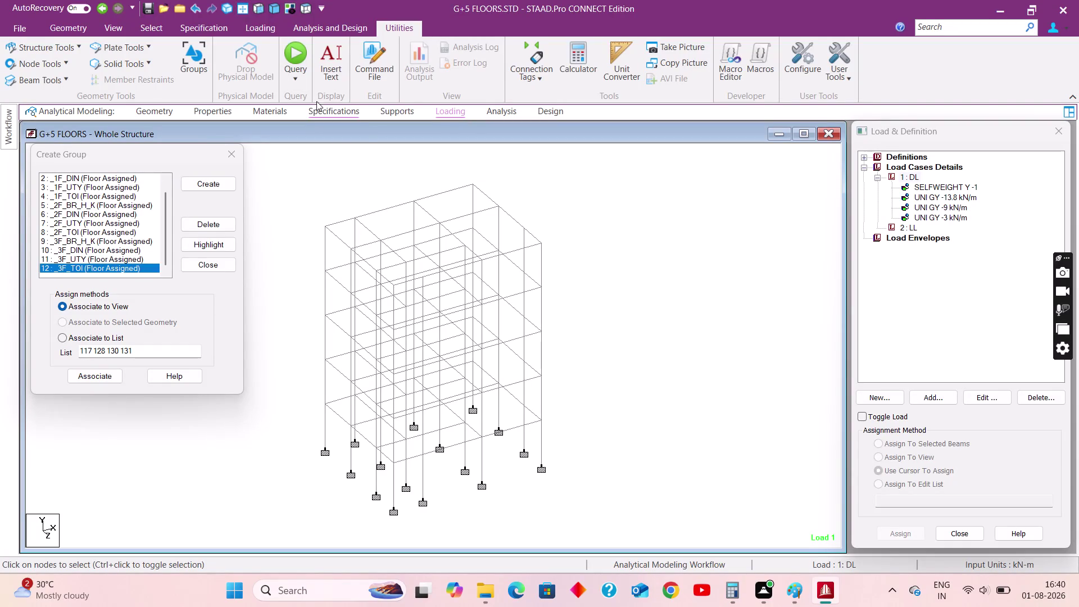
Isolate one floor level of the frame and show it in plan view with nothing selected.
click(259, 7)
drag(311, 242, 526, 260)
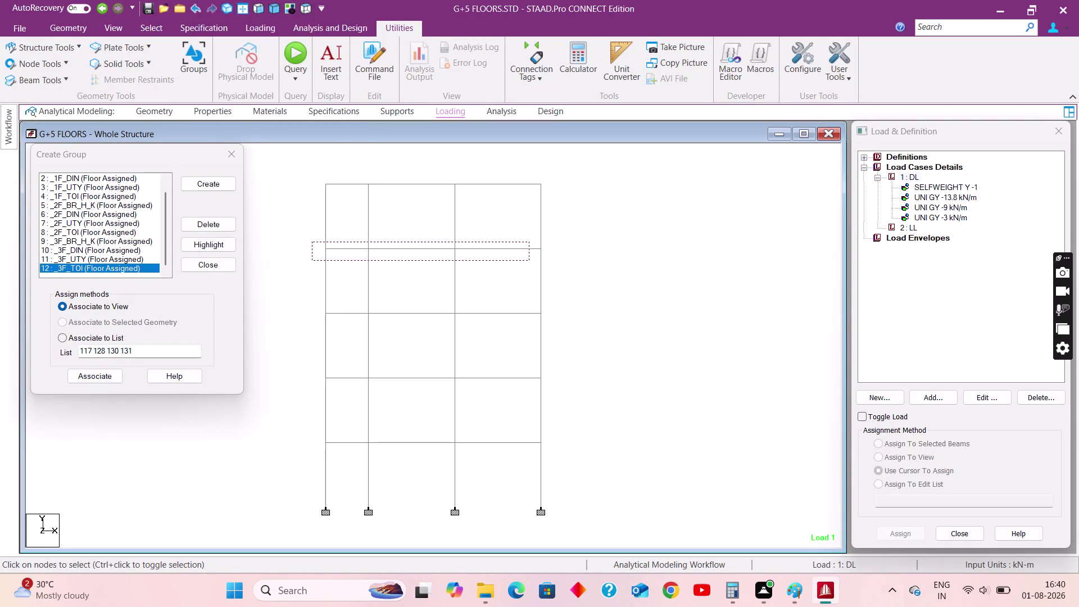
drag(526, 260, 578, 253)
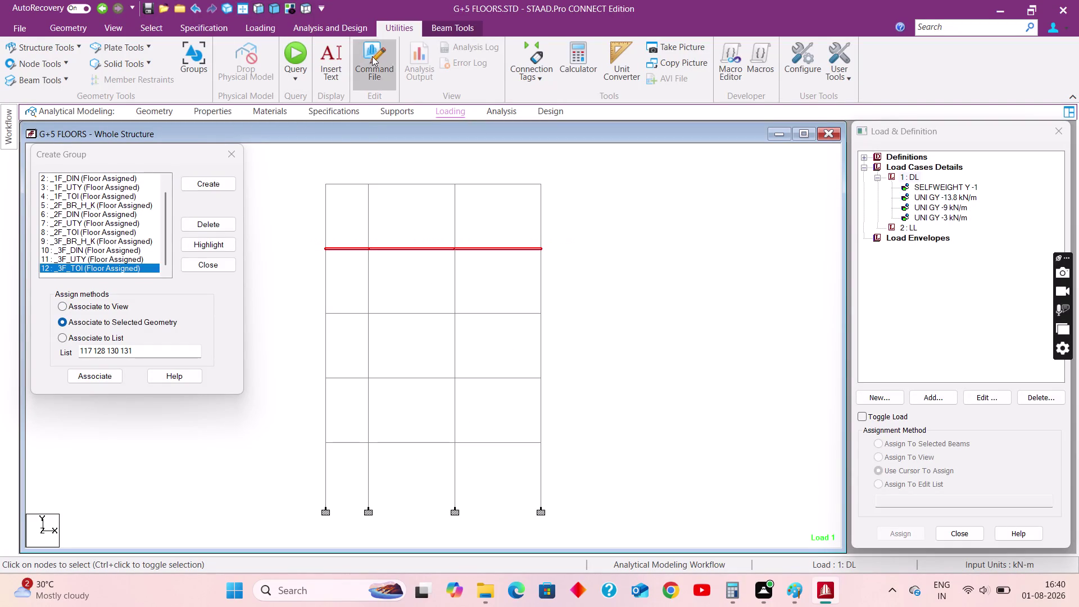
click(288, 9)
click(307, 9)
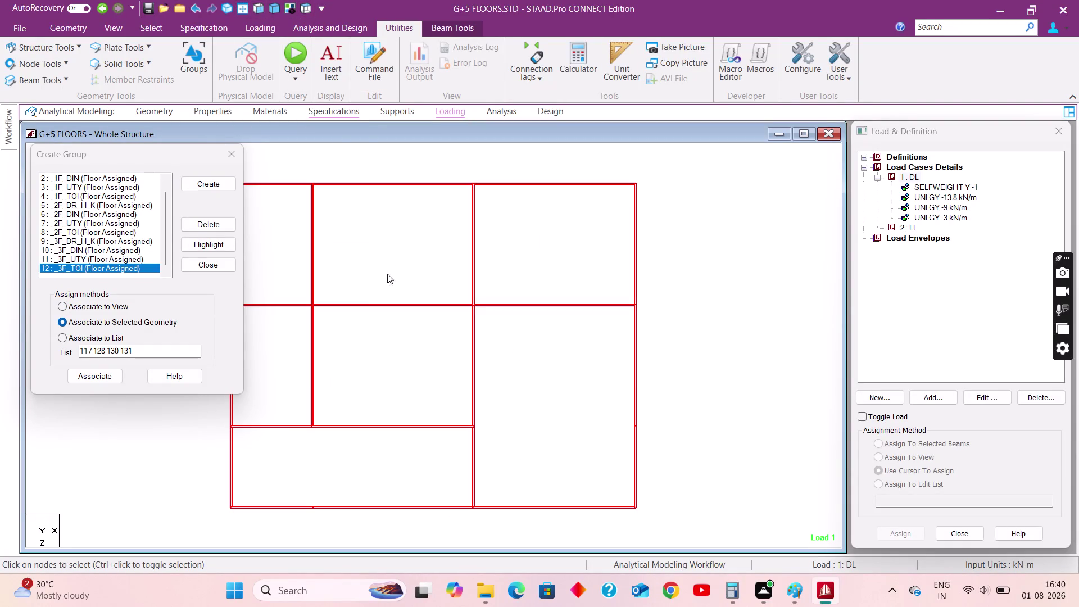
middle_drag(388, 286, 478, 283)
click(277, 308)
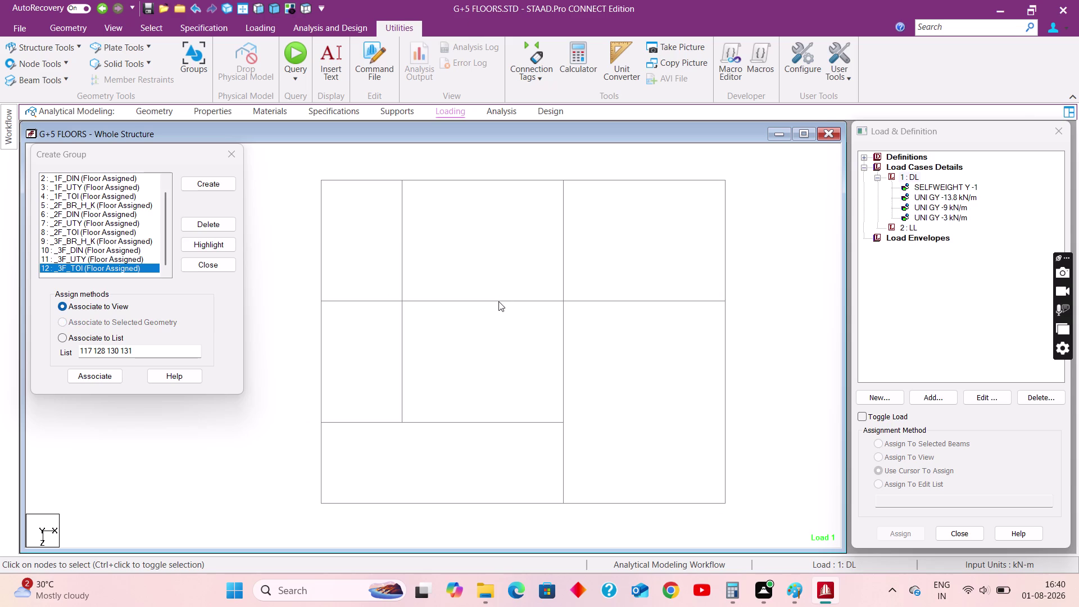
Select the beams around the top middle and top right slab panels.
click(499, 302)
click(402, 263)
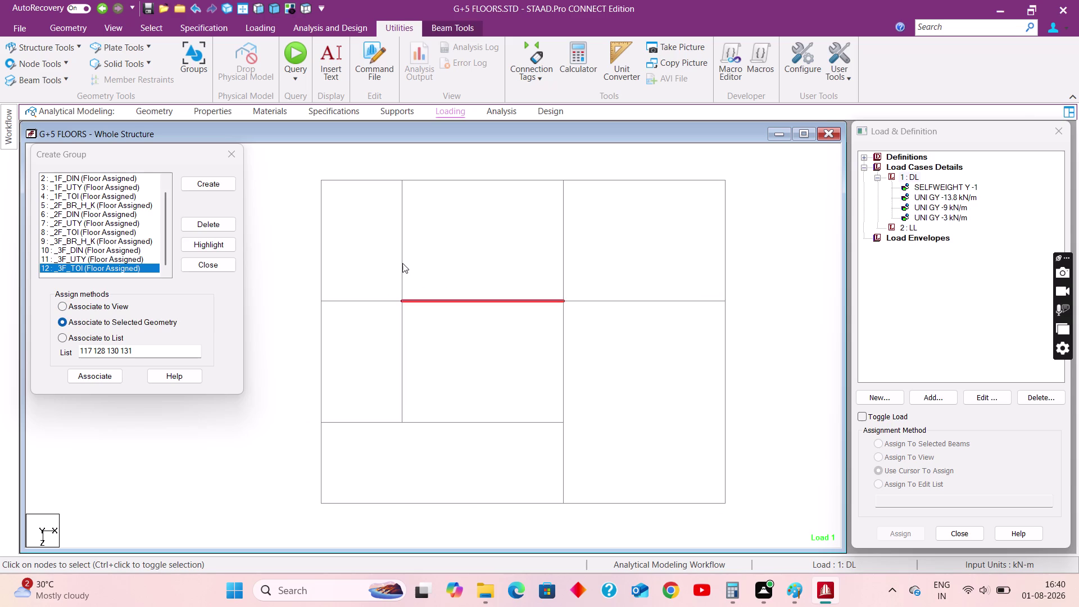
click(463, 179)
click(561, 233)
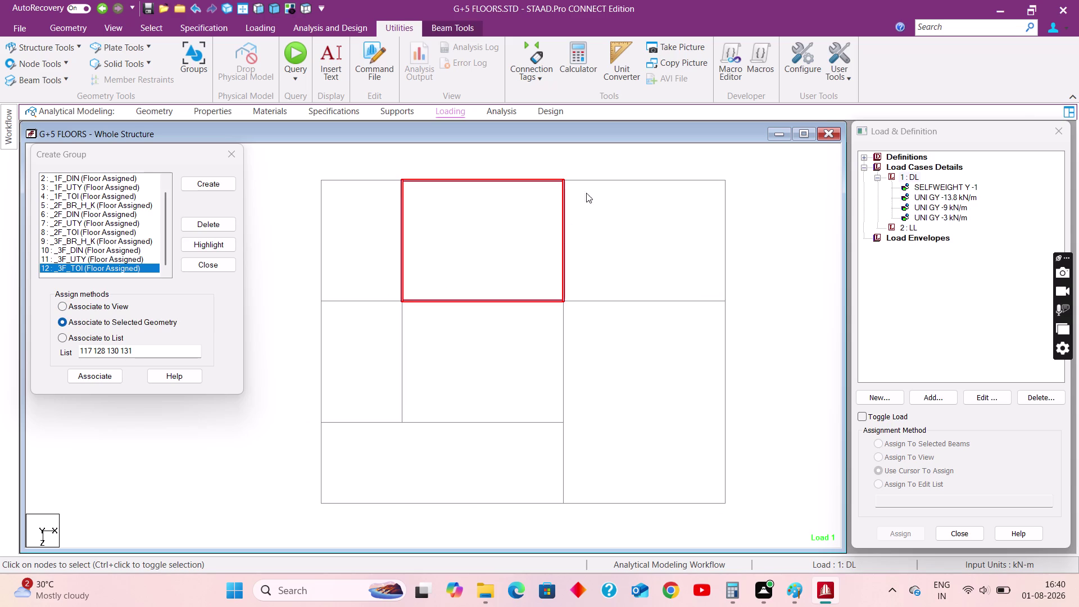
click(594, 180)
click(725, 259)
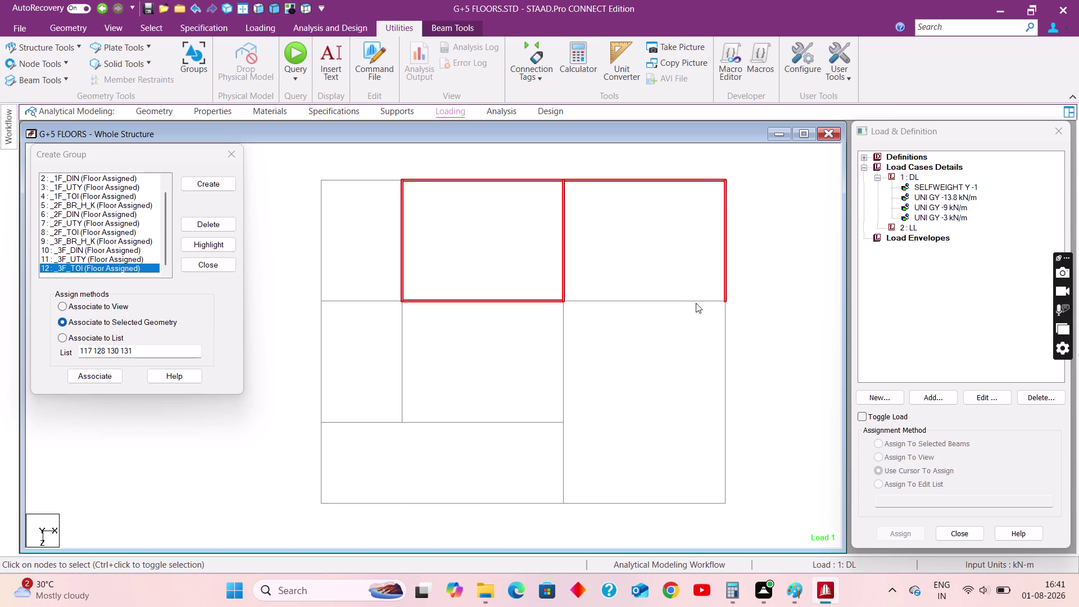
click(691, 300)
click(562, 359)
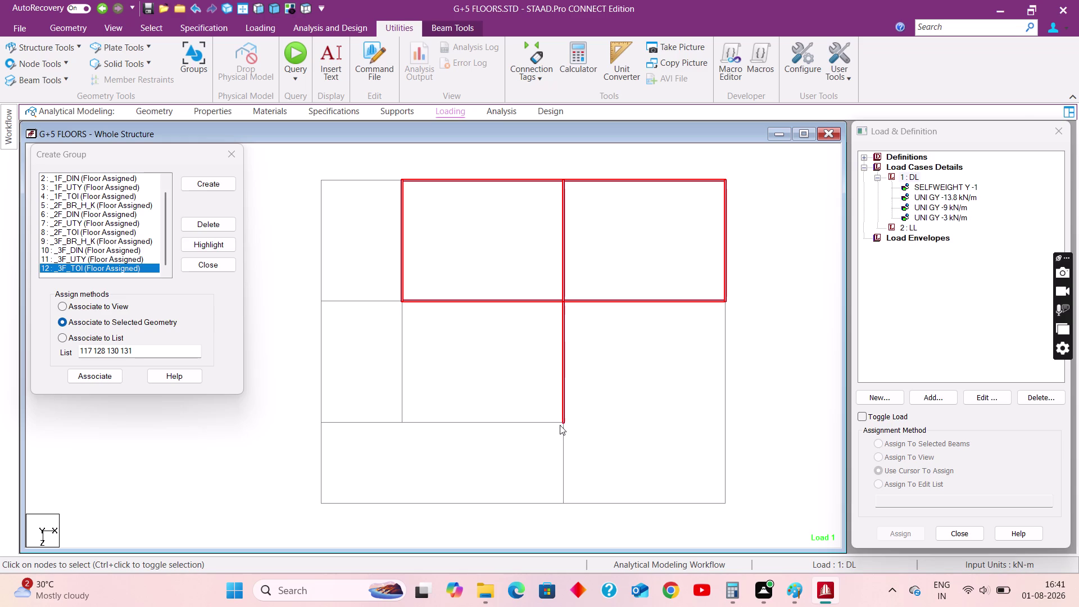
Add the beams around the lower right and long bottom slab panels to the selection.
click(564, 435)
click(596, 502)
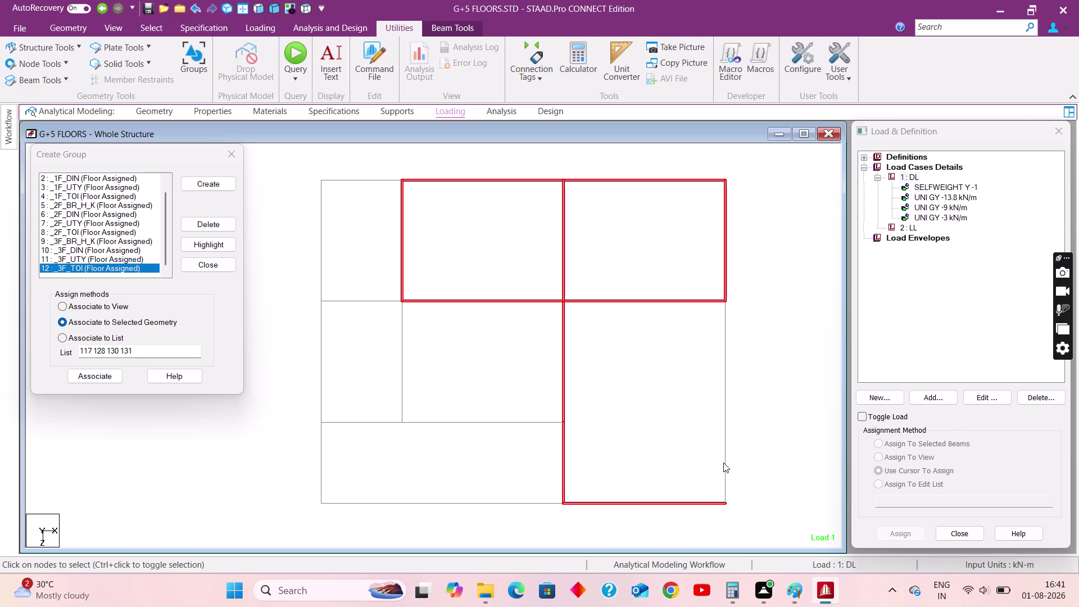
click(723, 462)
click(722, 385)
click(490, 422)
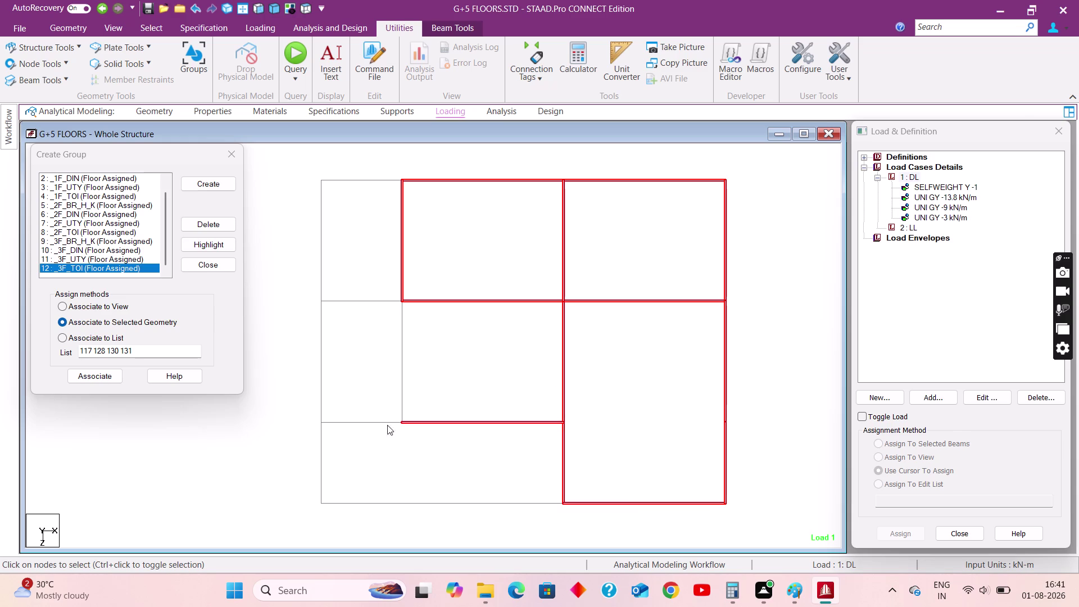
click(376, 427)
click(366, 424)
click(318, 456)
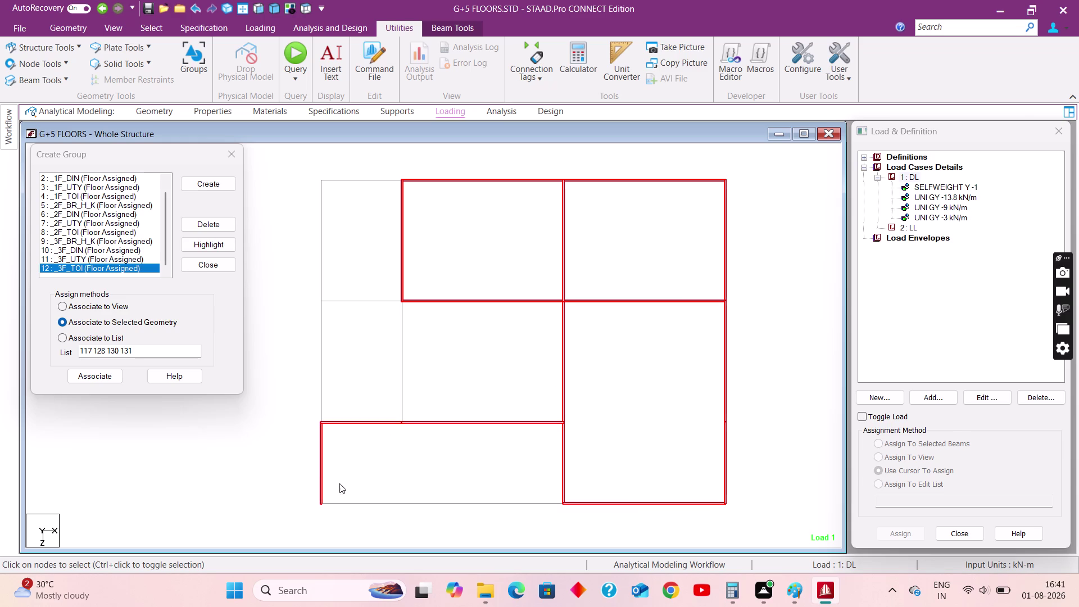
click(344, 503)
click(454, 506)
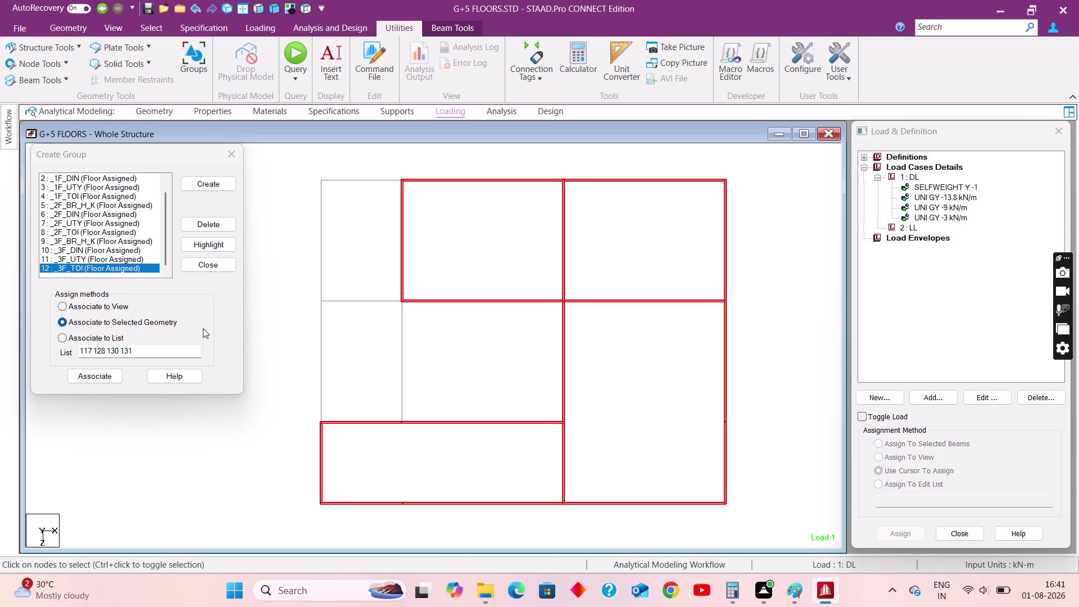
click(208, 185)
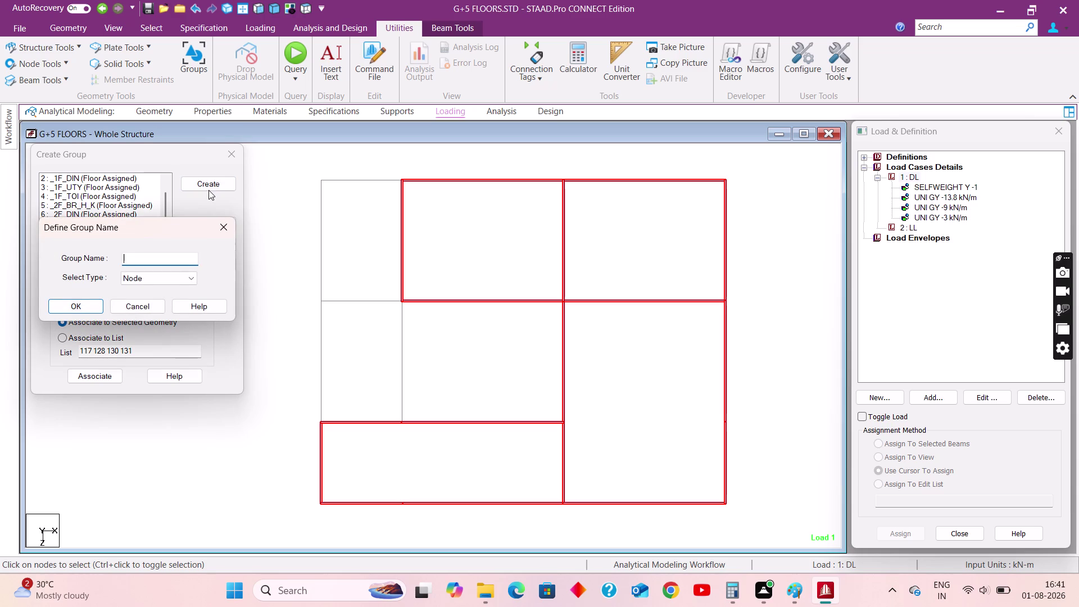
Create Floor group 4F_BR_H_K and associate it with the selected beams.
text(4F)
text(_)
text(BR)
key(shift+underscore)
key(h)
text(_K)
click(168, 272)
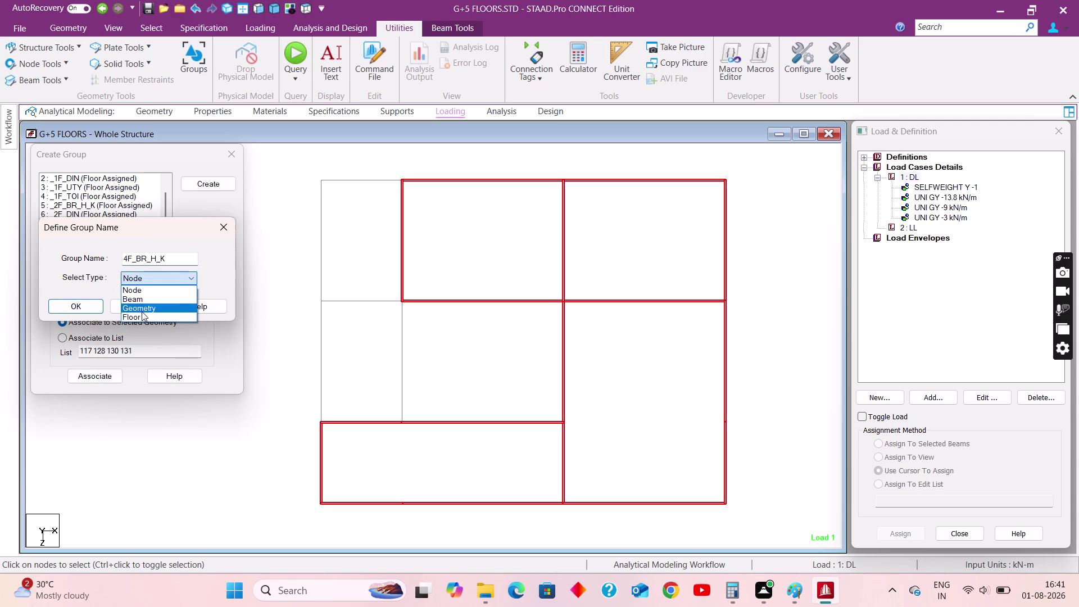
click(140, 318)
click(72, 305)
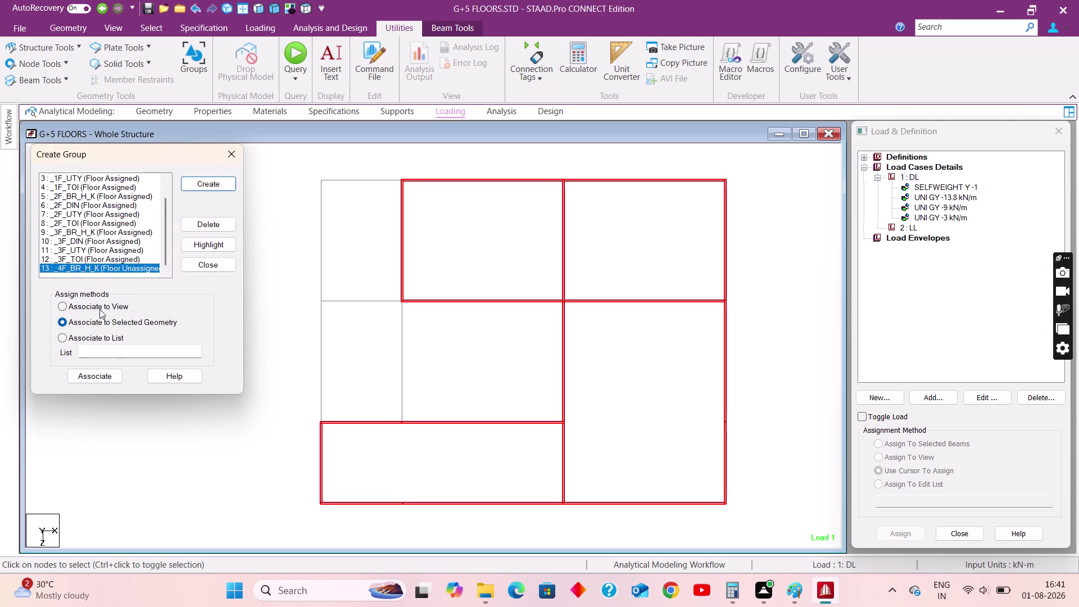
click(103, 377)
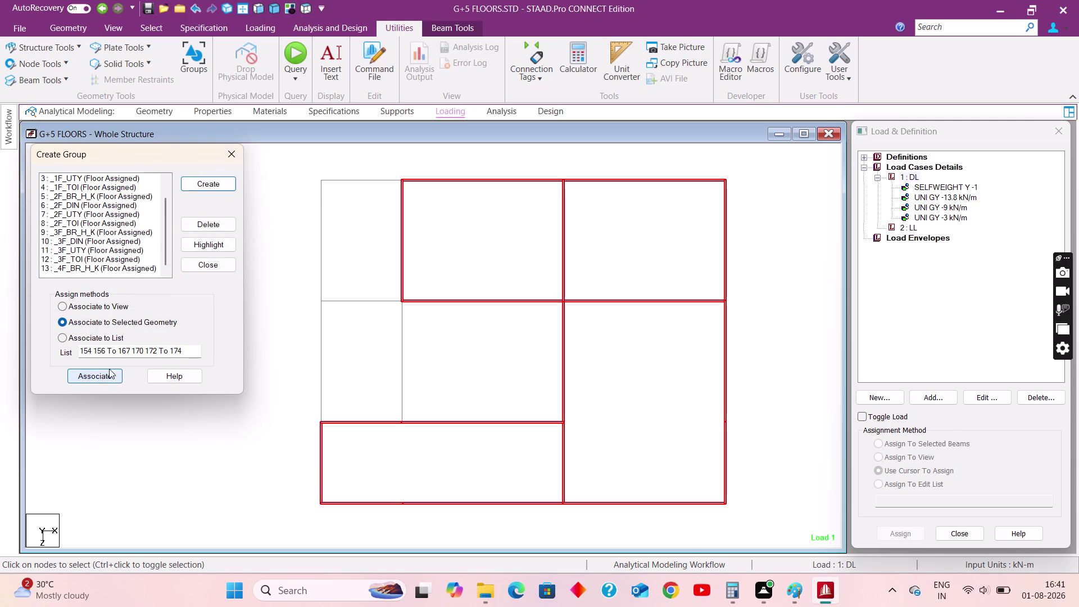
Select the beams around the central slab panel.
scroll(down, 3)
click(403, 339)
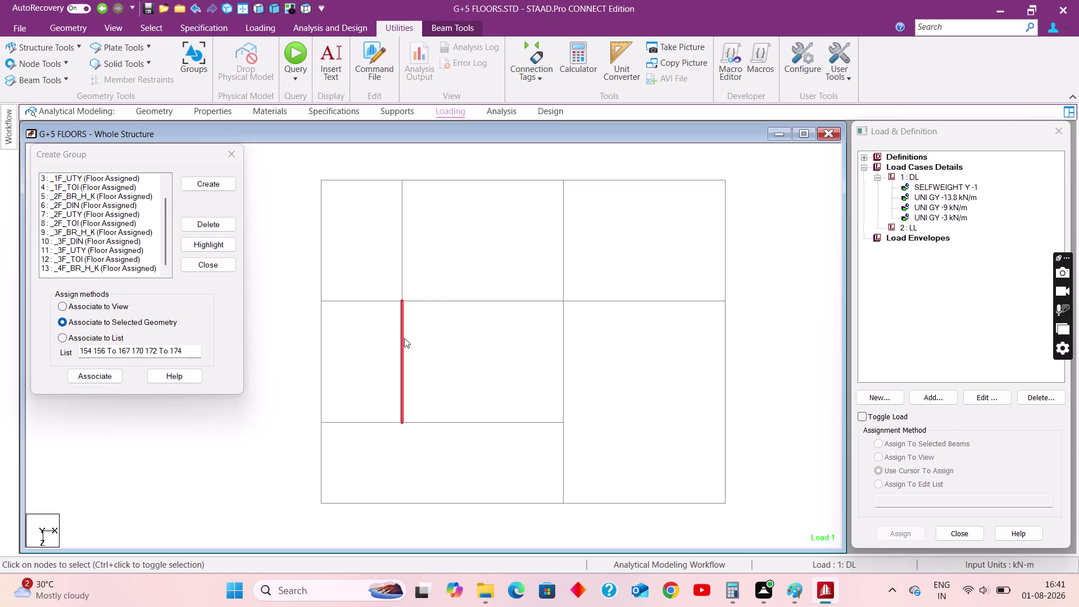
click(436, 302)
click(565, 368)
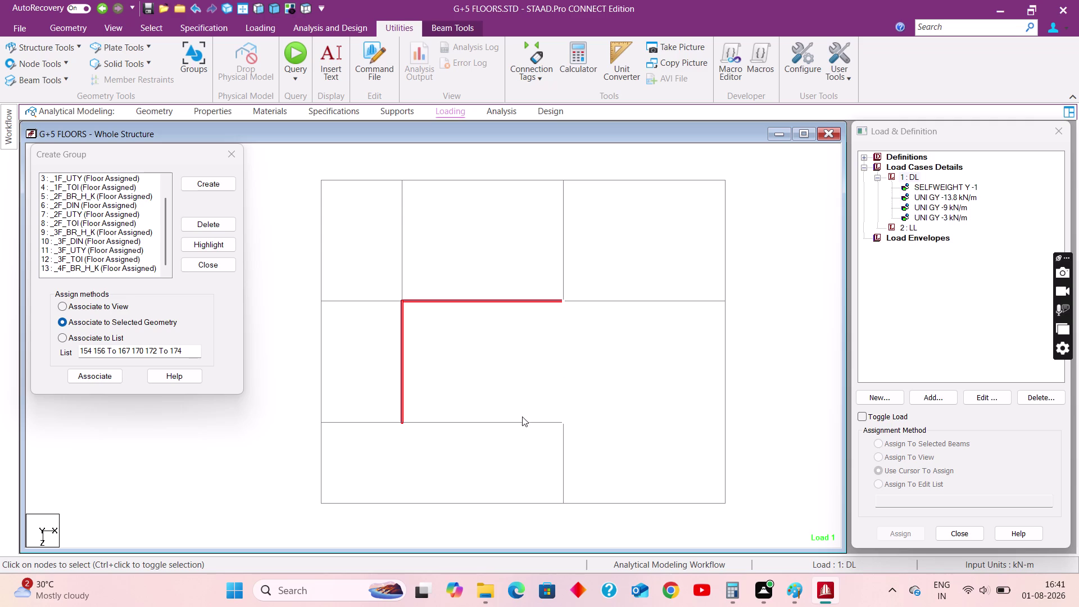
click(523, 423)
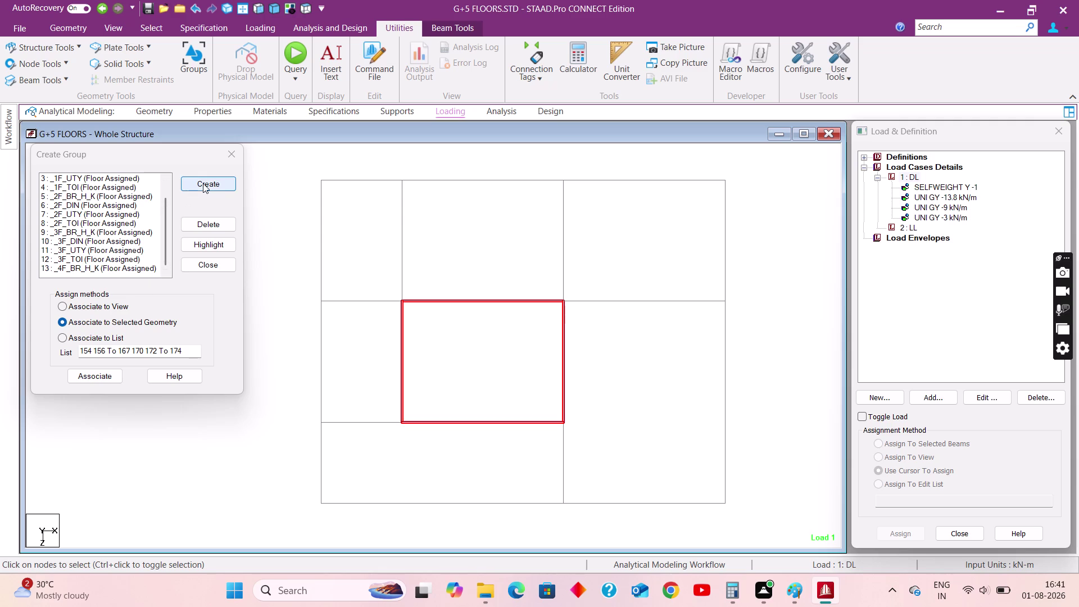
Create Floor group 4F_DIN and associate it with the central panel beams.
click(203, 183)
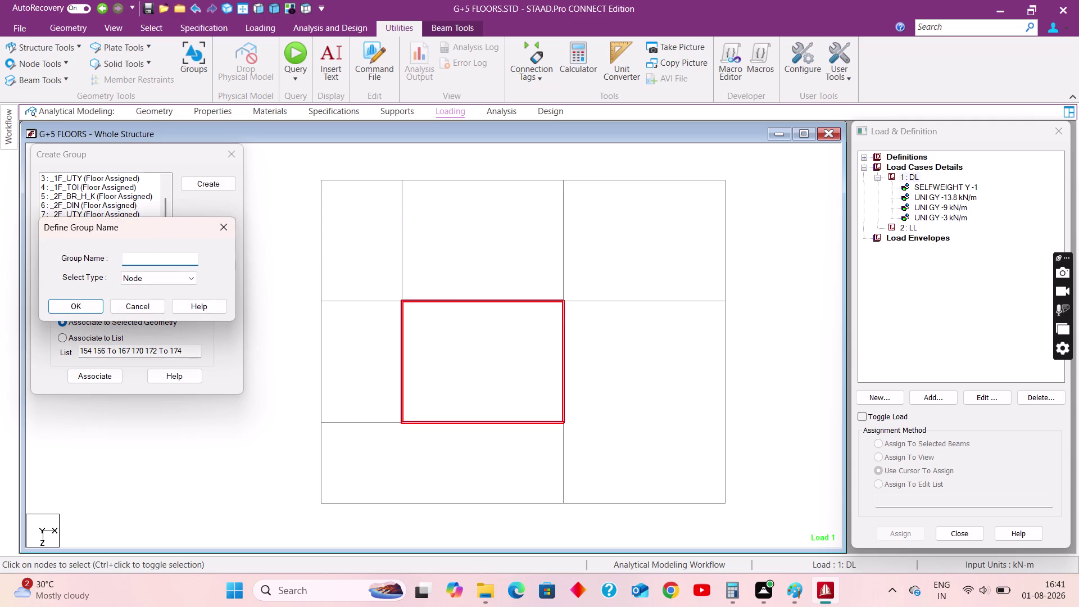
text(4F)
key(shift+underscore)
text(DIN)
click(164, 281)
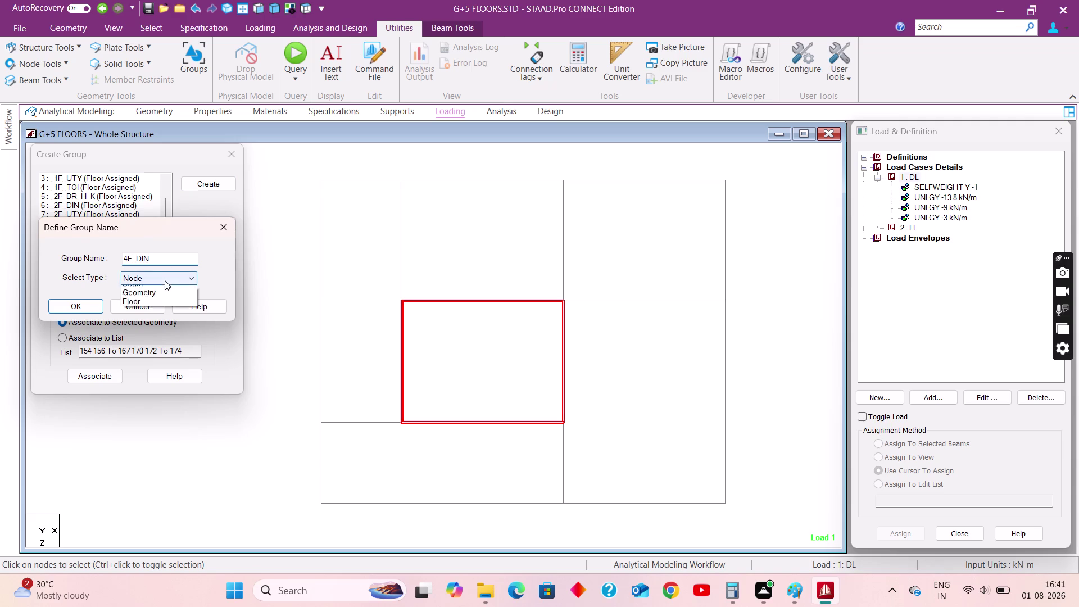
click(130, 316)
click(81, 304)
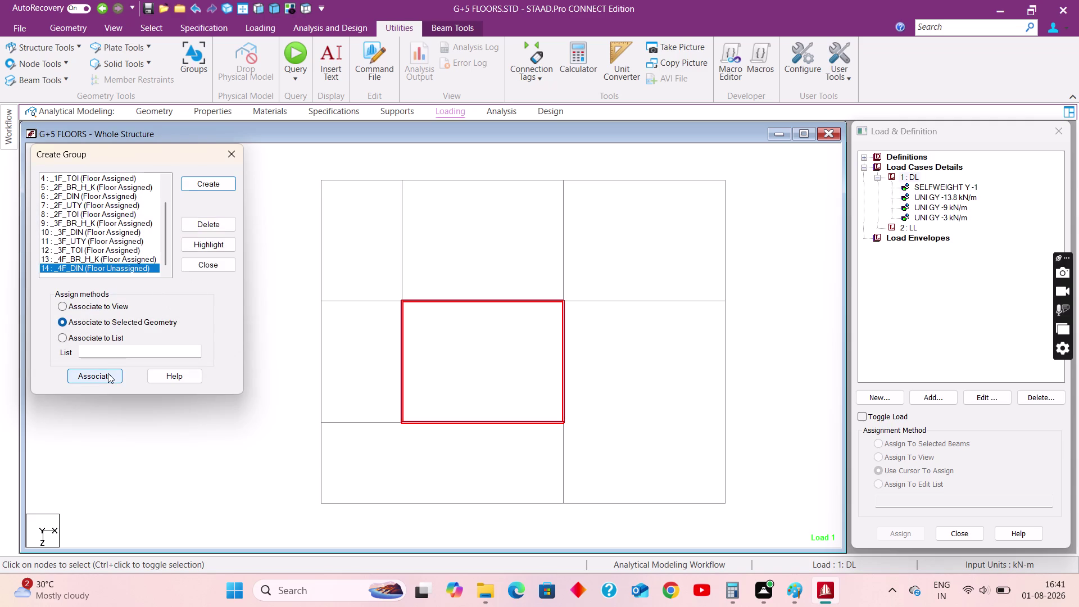
click(108, 373)
click(320, 330)
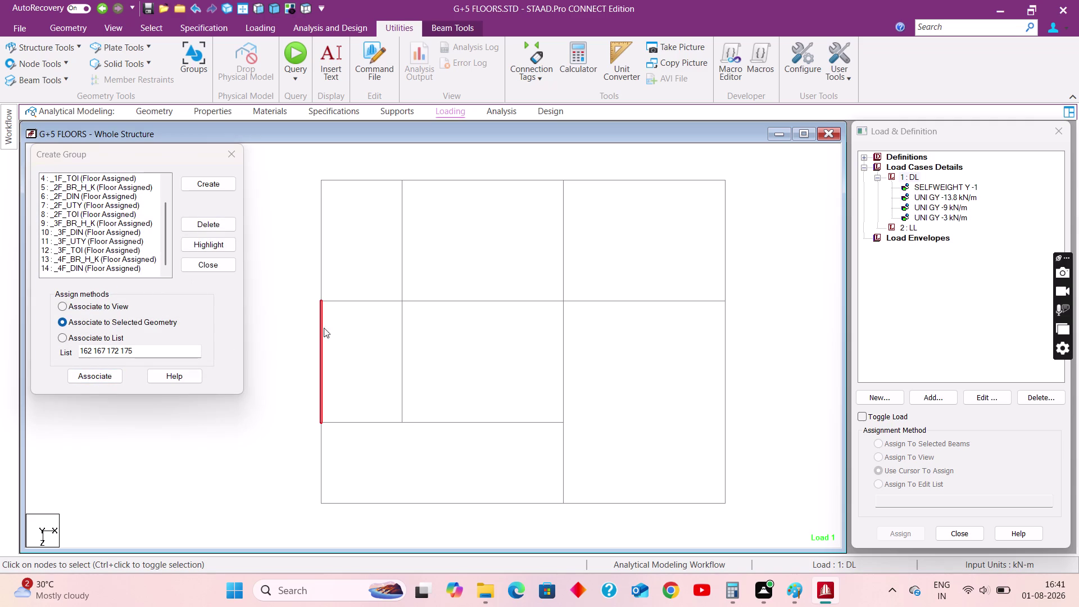
Assign the left middle panel's beams to a new Floor group 4F_UTY.
click(338, 303)
click(400, 346)
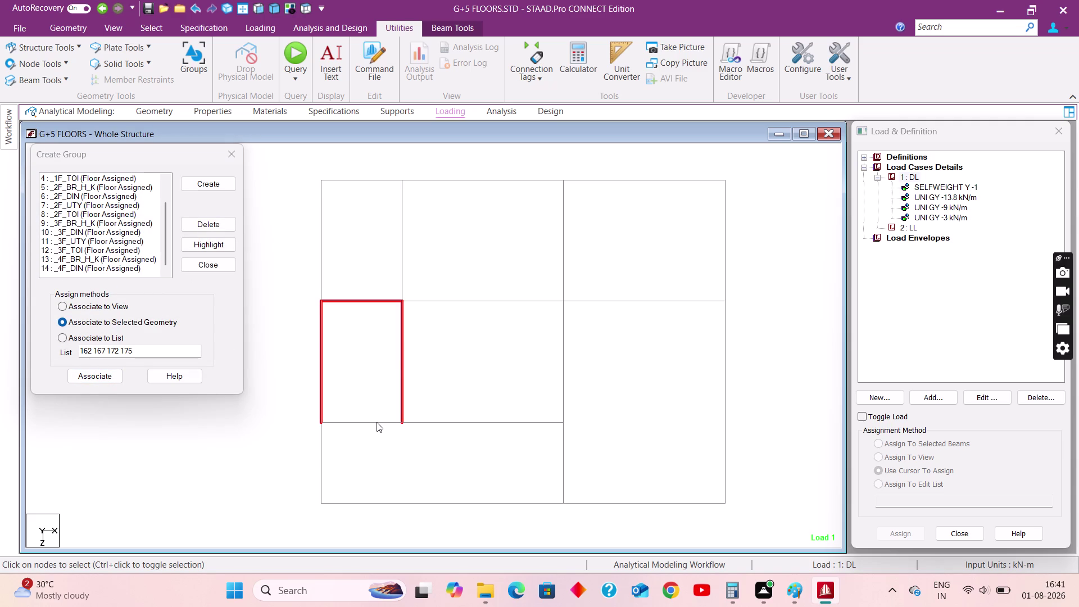
click(376, 422)
click(223, 184)
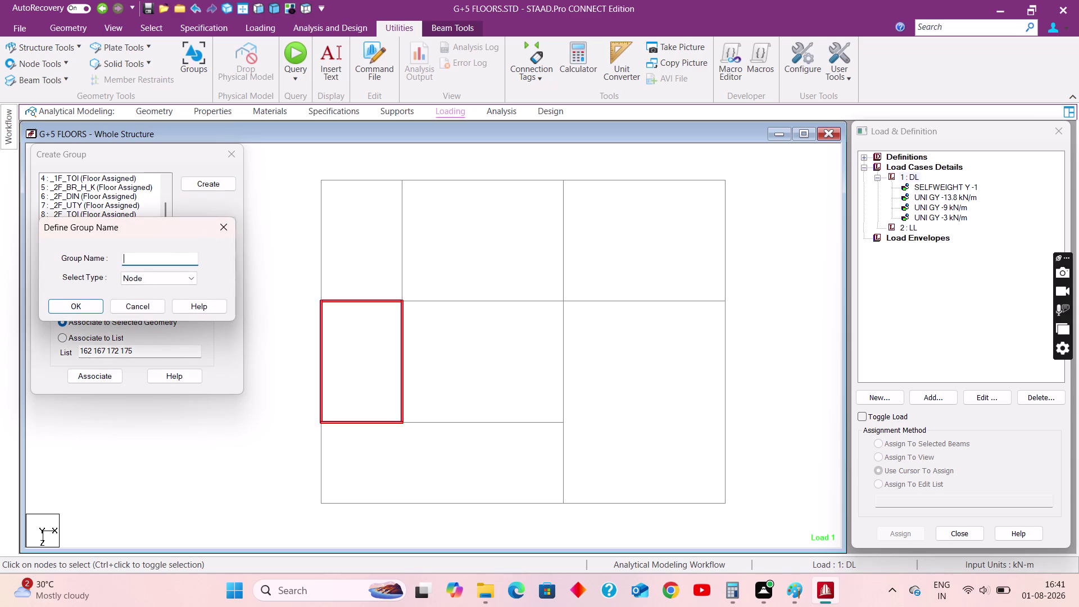
text(4F)
key(shift+underscore)
text(UTY)
click(165, 279)
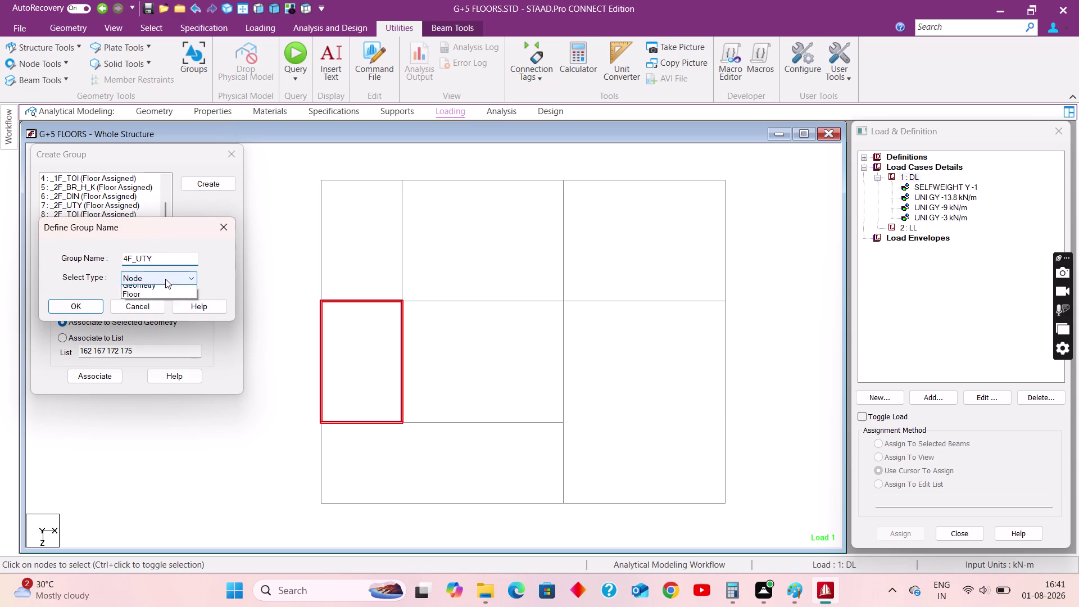
click(136, 317)
click(86, 307)
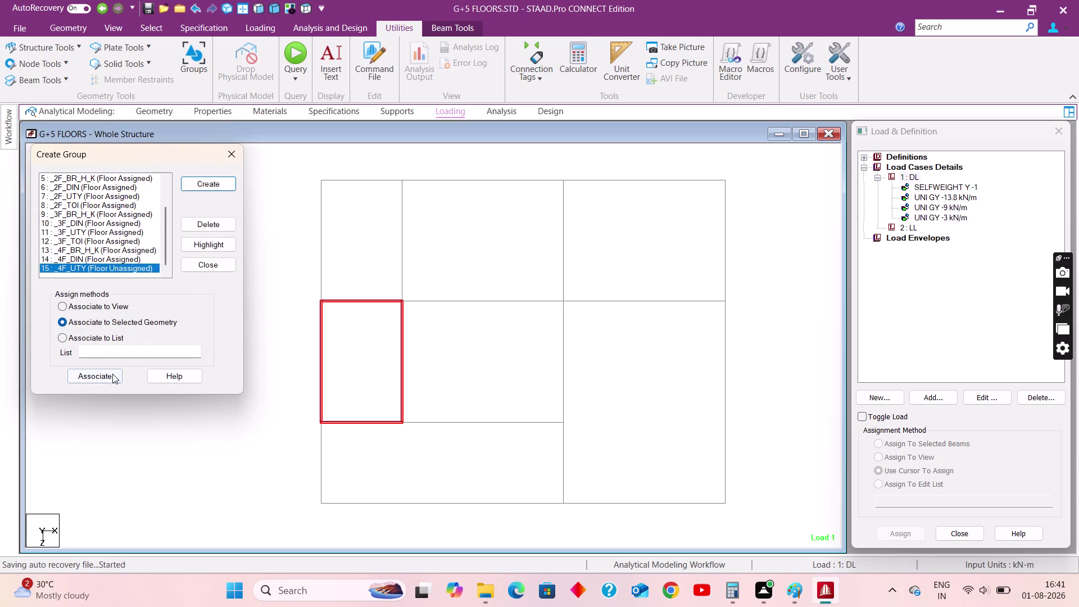
click(109, 374)
Select the beams around the top-left toilet panel.
click(318, 281)
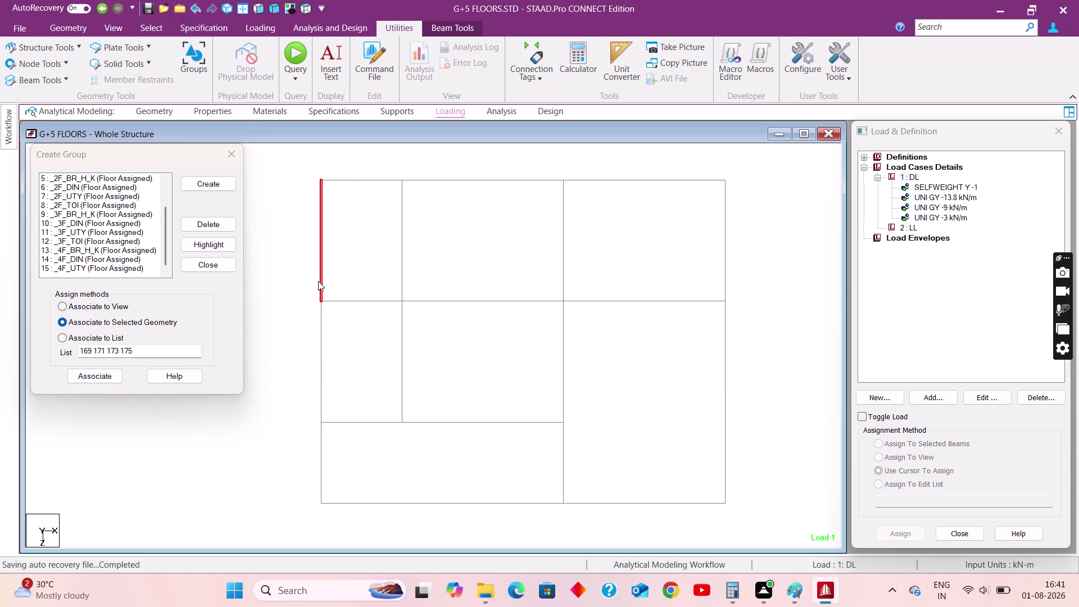
click(345, 183)
click(400, 237)
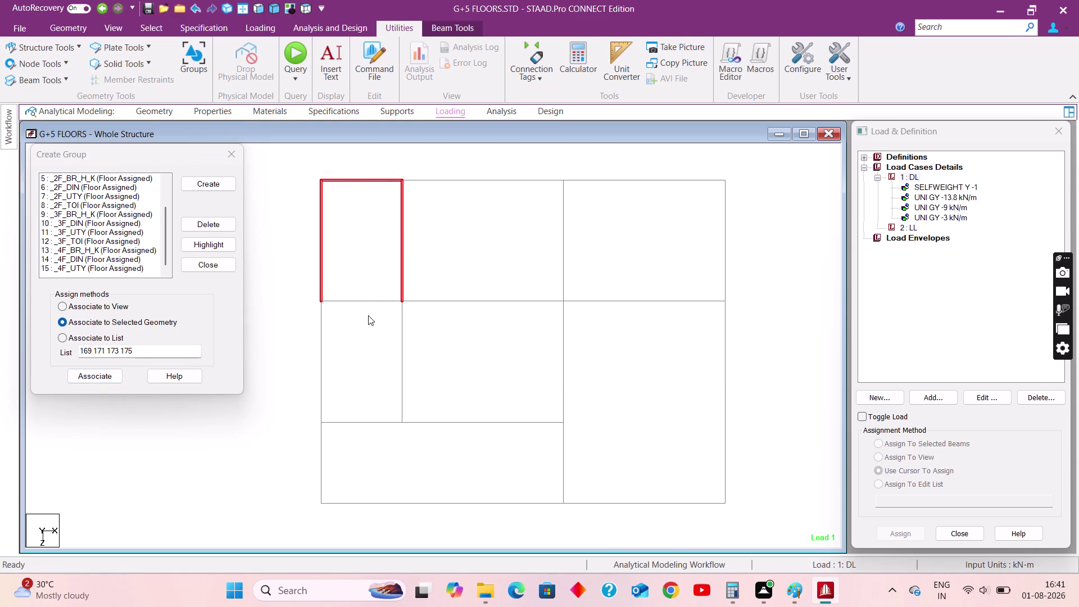
click(363, 301)
Create group 4F_TOI and associate it with the top-left panel beams.
click(220, 182)
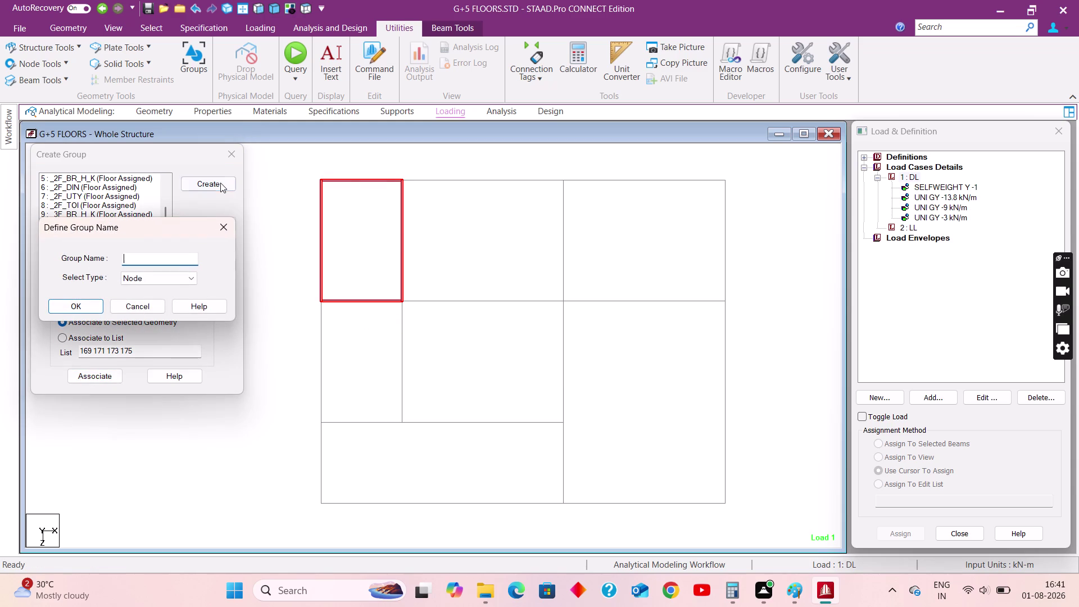
text(4F)
key(shift+underscore)
text(TO)
text(I)
click(182, 279)
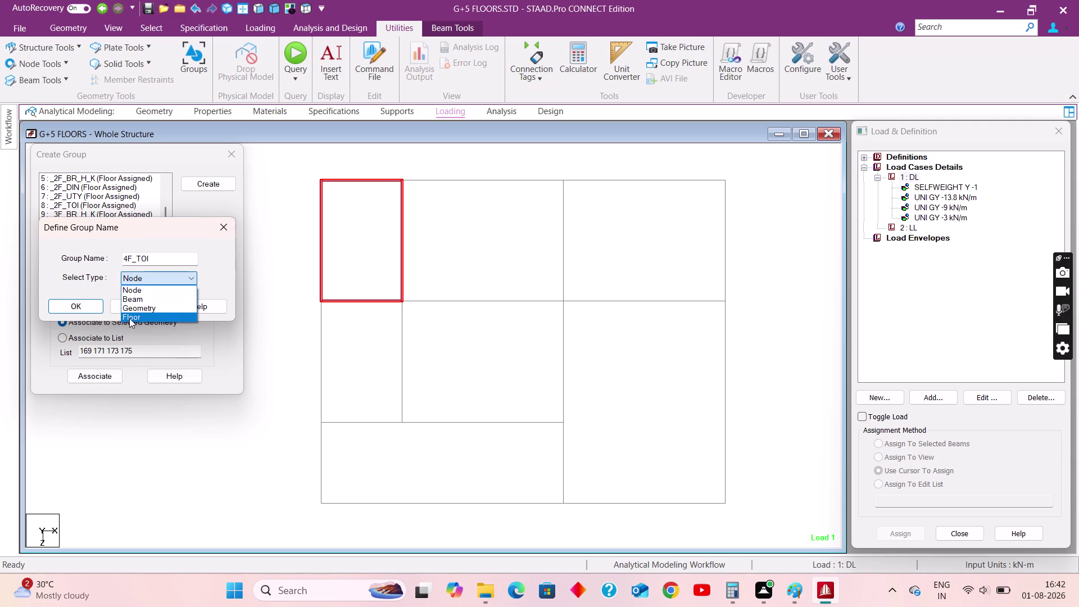
click(129, 318)
click(72, 308)
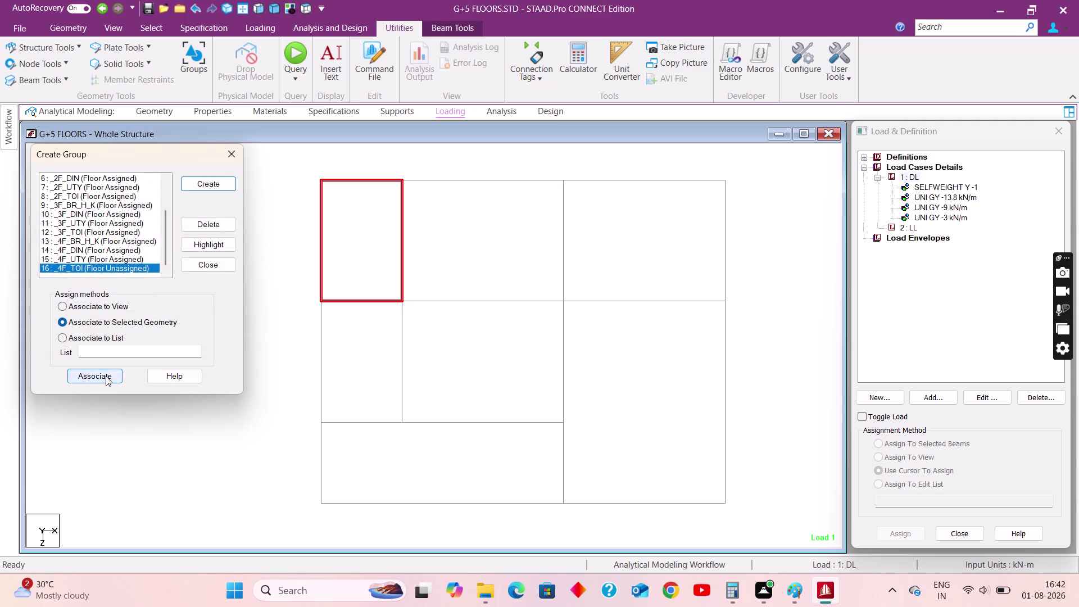
click(105, 376)
click(255, 243)
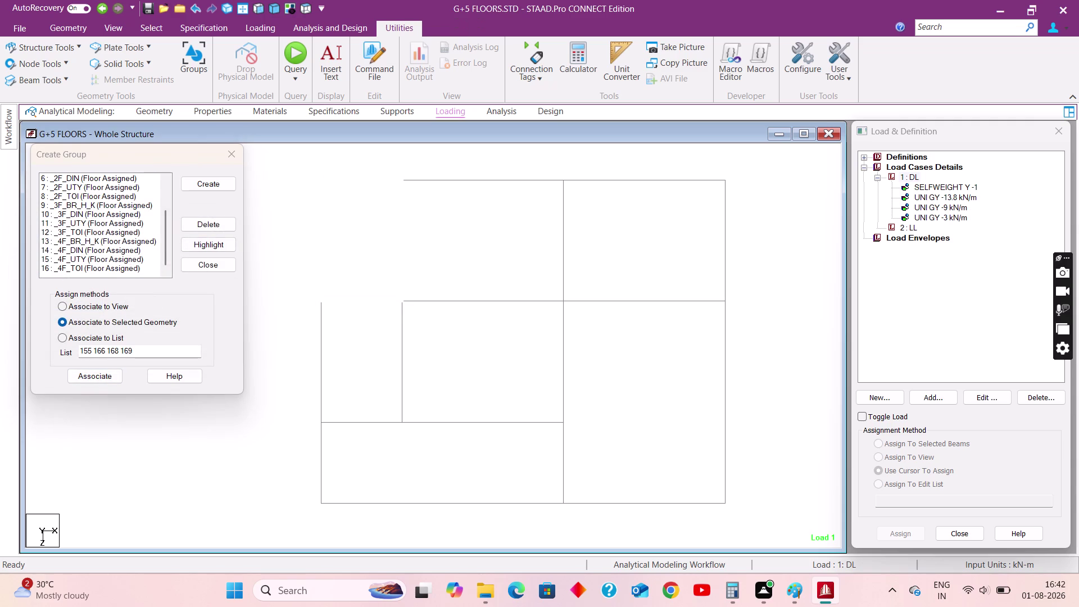
Highlight _4F_BR_H_K, _4F_DIN, _4F_UTY and _4F_TOI to verify their panels, then close the dialog.
click(113, 240)
click(209, 241)
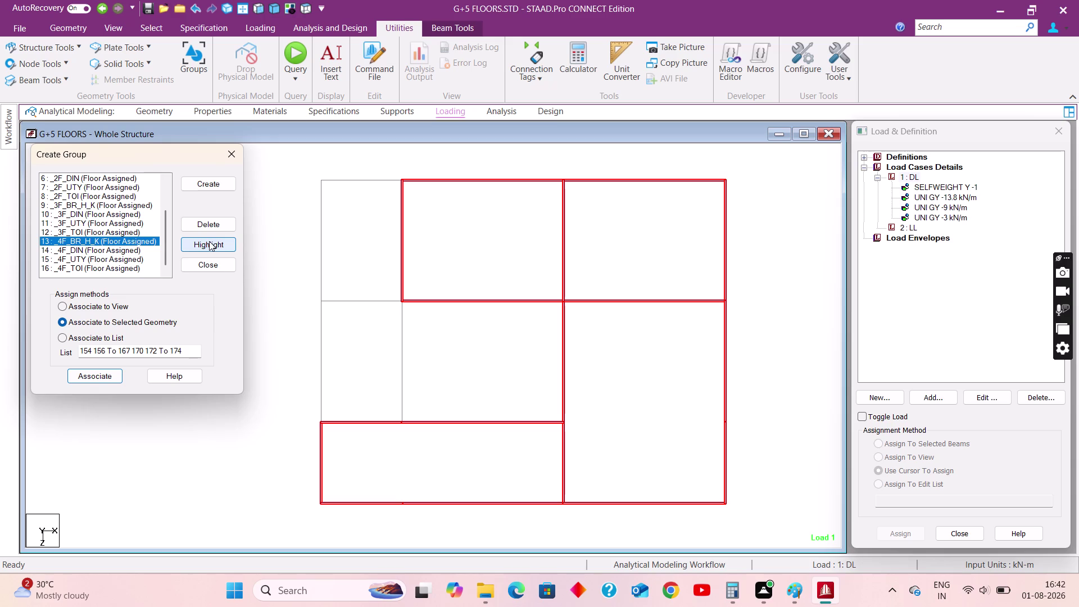
click(117, 254)
click(200, 247)
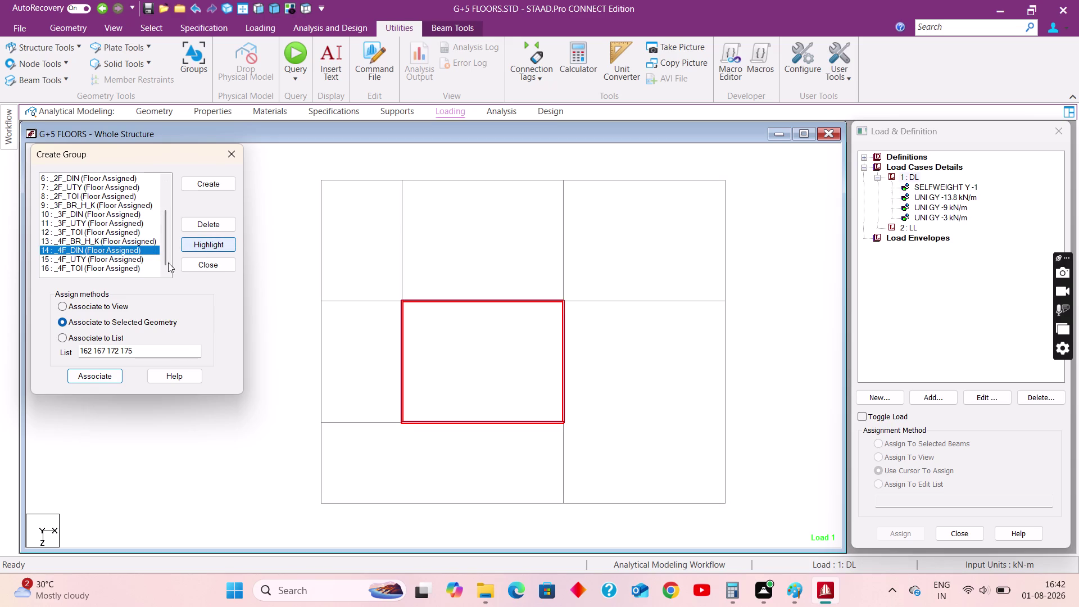
click(99, 257)
click(212, 246)
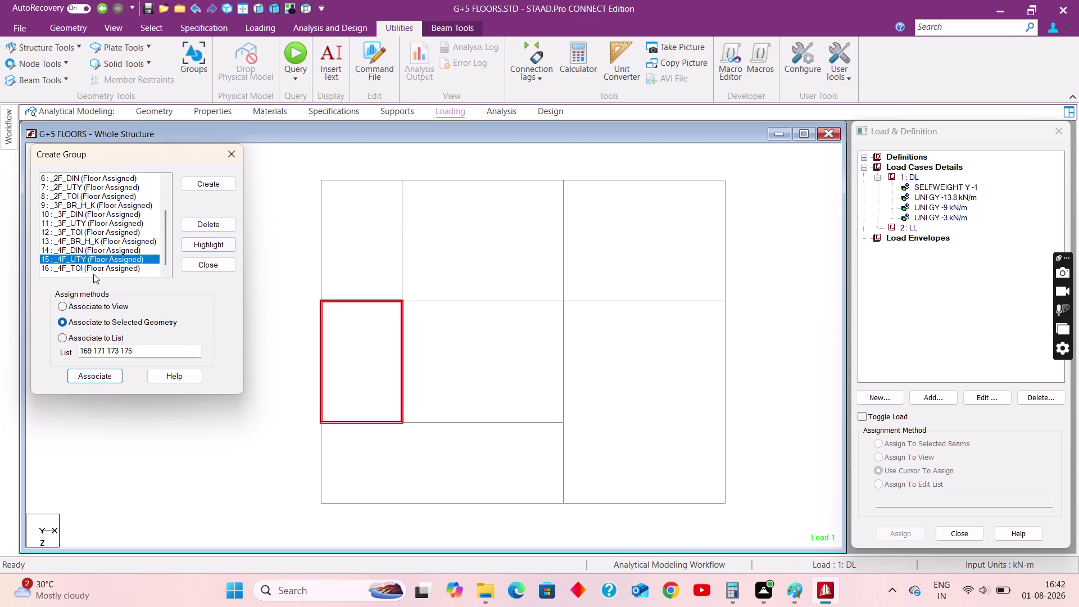
click(89, 266)
click(215, 242)
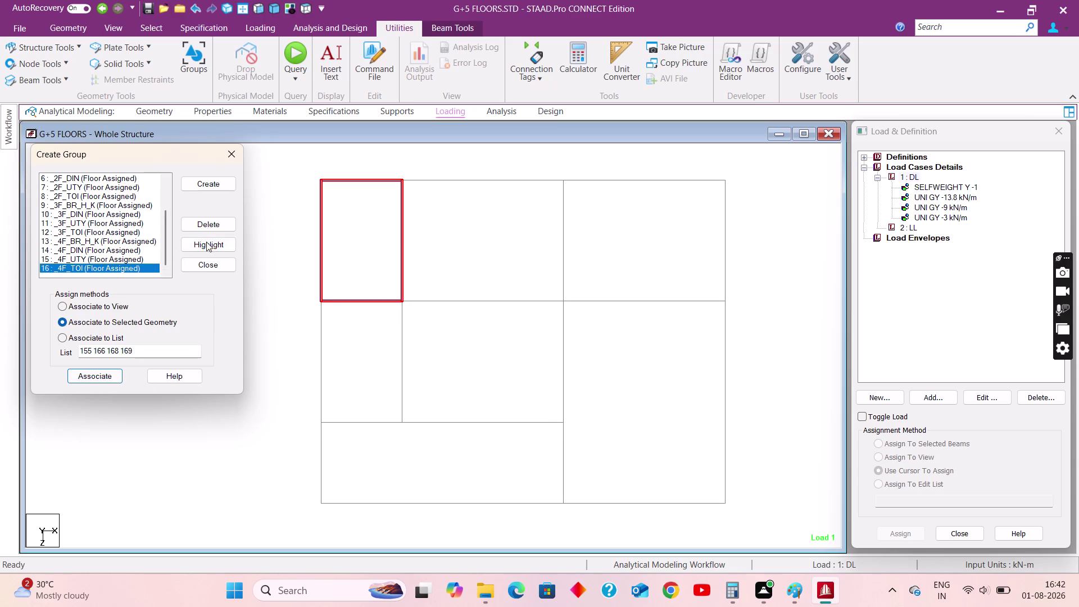
click(234, 160)
click(261, 189)
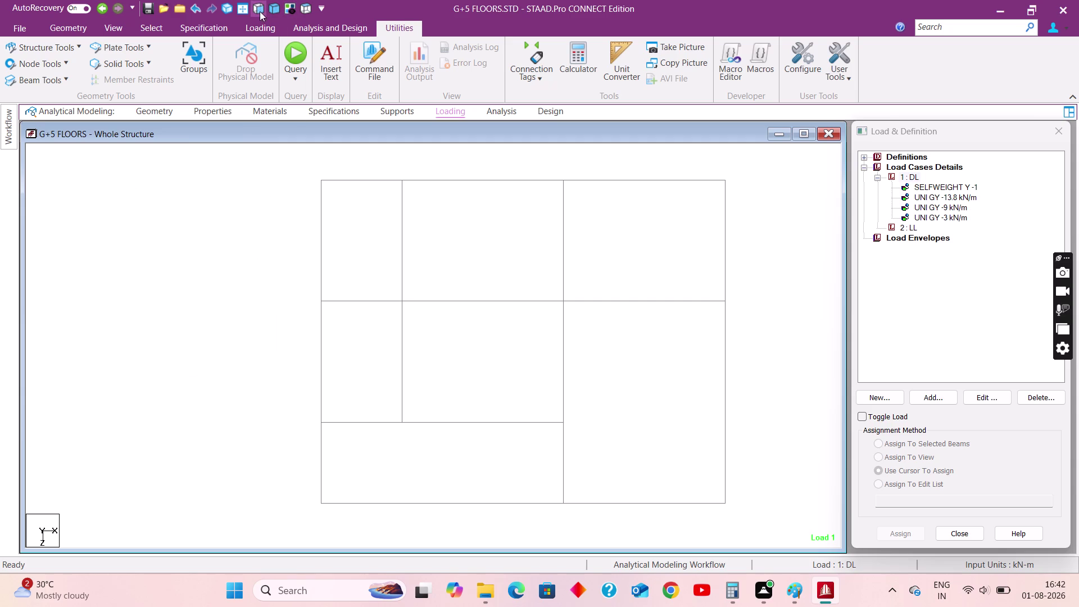
Select the top floor members from the front view and show them in plan.
click(241, 11)
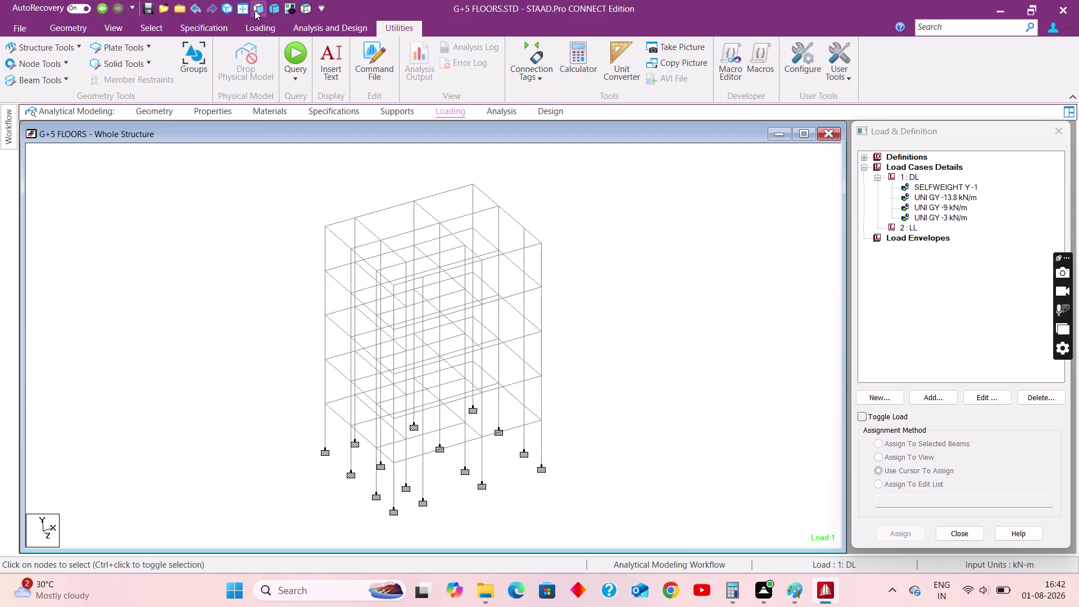
click(258, 9)
drag(295, 174, 604, 191)
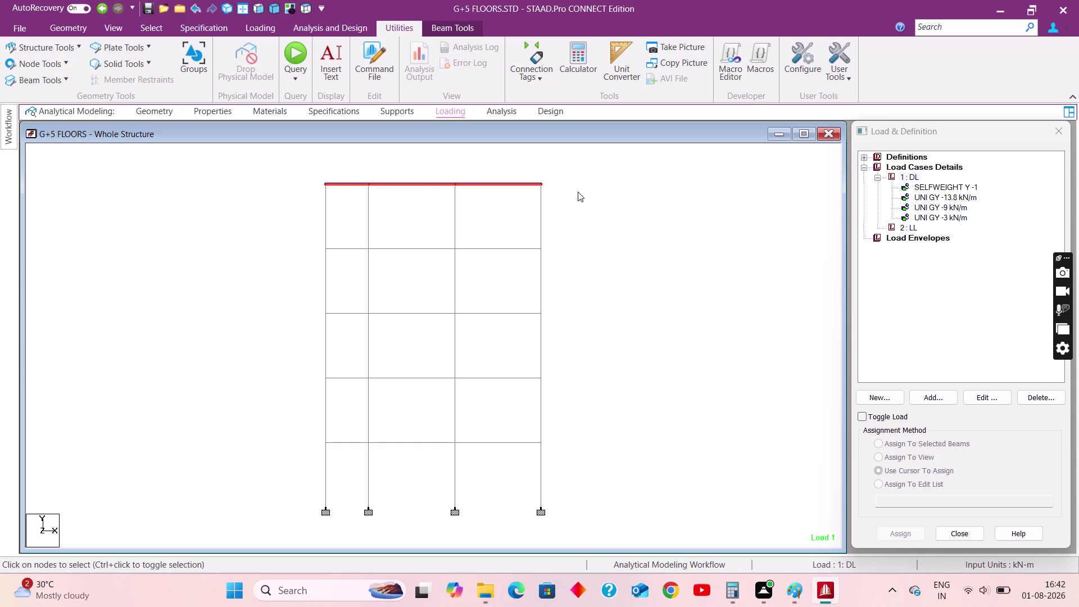
click(291, 9)
click(308, 7)
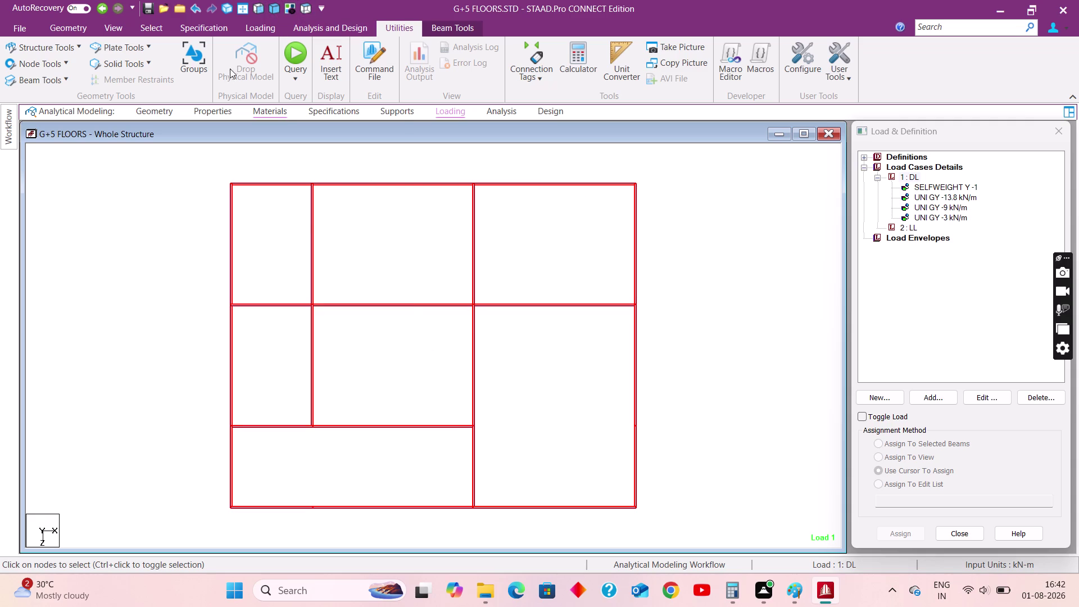
click(196, 62)
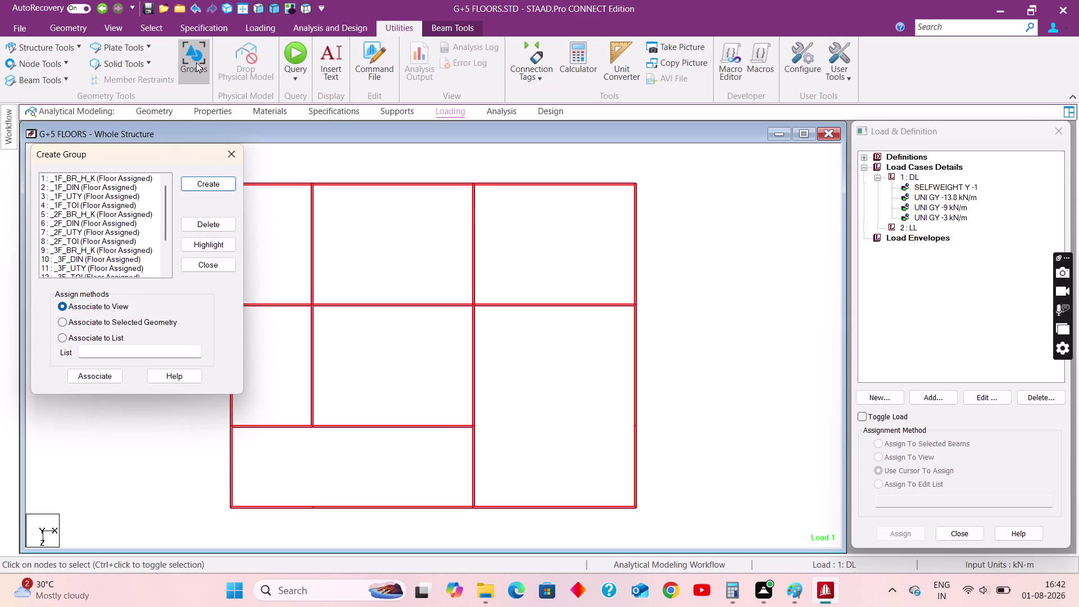
Create Floor group _5F_OPEN and associate it with the top floor members.
click(215, 182)
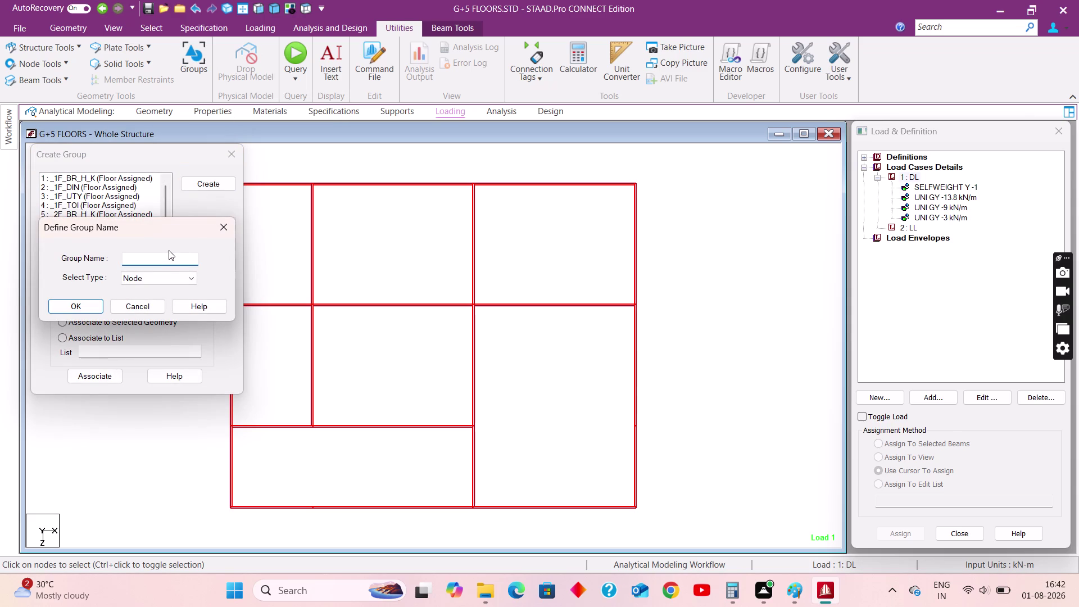
key(5)
key(f)
key(shift+underscore)
text(OPEN)
click(145, 276)
click(134, 319)
click(72, 298)
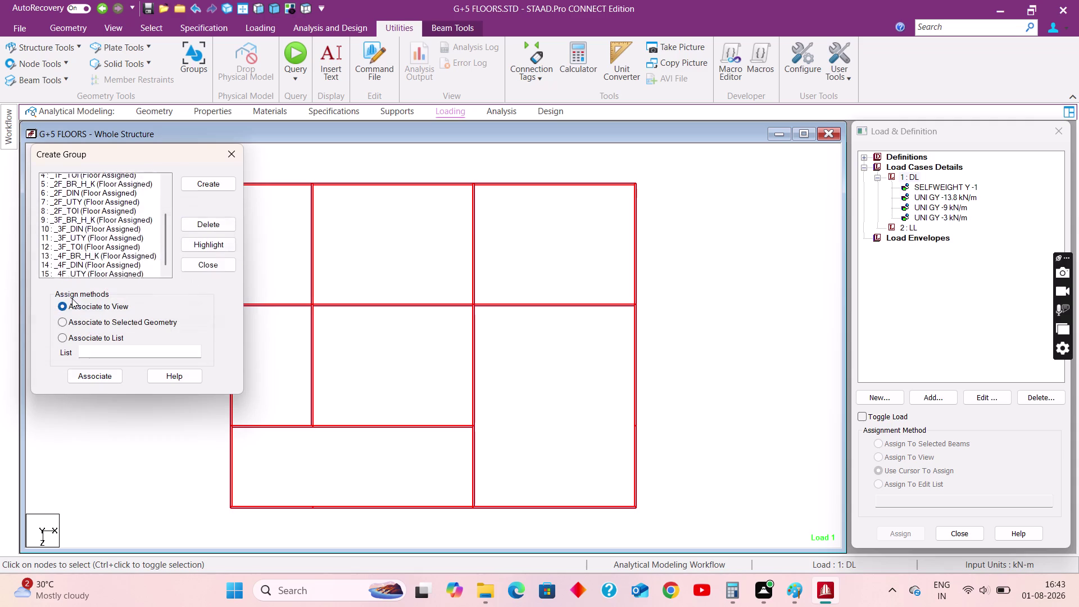
click(104, 378)
click(285, 159)
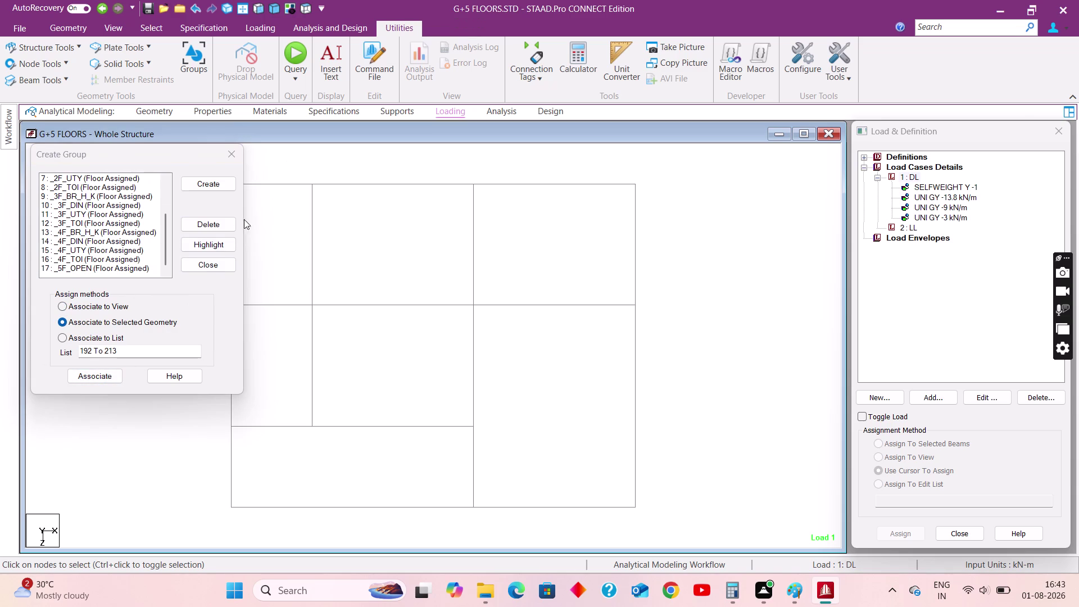
Dismiss the extra group prompt, close the group dialog, and return to isometric view.
click(91, 272)
click(91, 266)
click(227, 184)
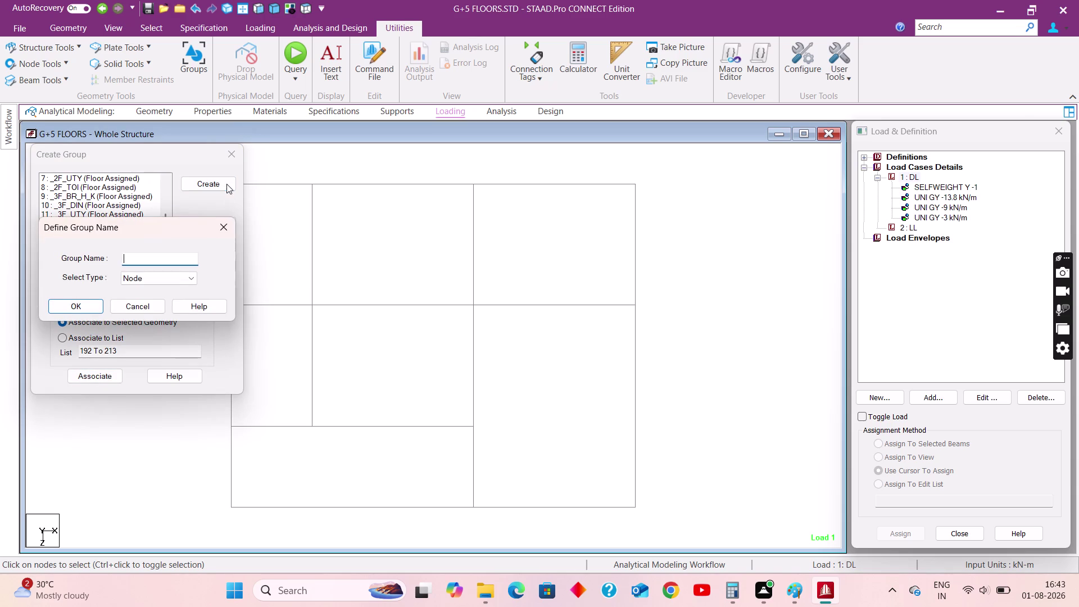
click(223, 225)
click(201, 247)
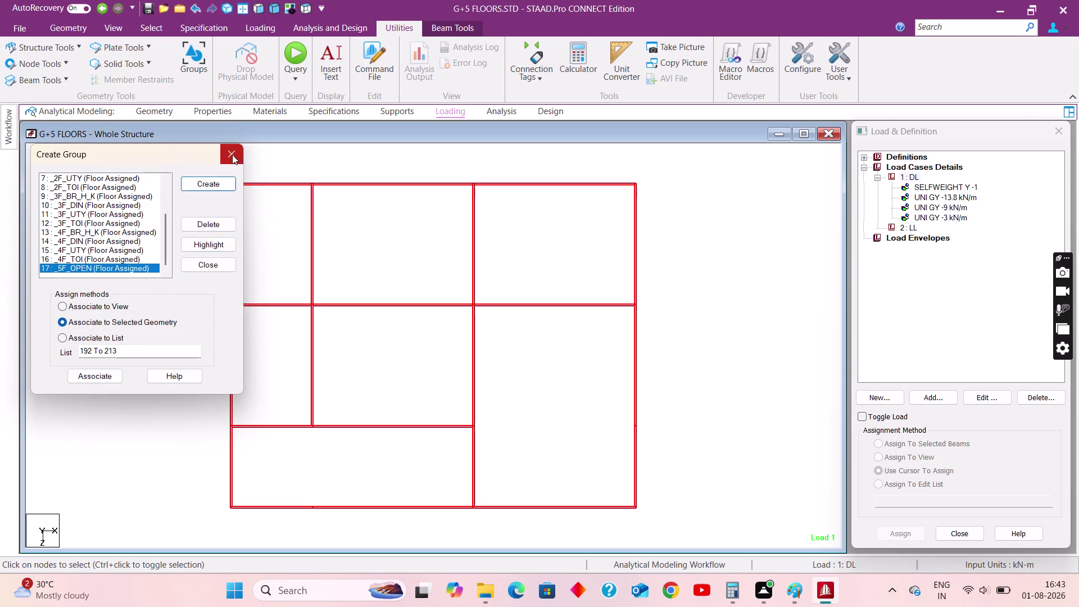
click(232, 155)
click(274, 158)
click(242, 6)
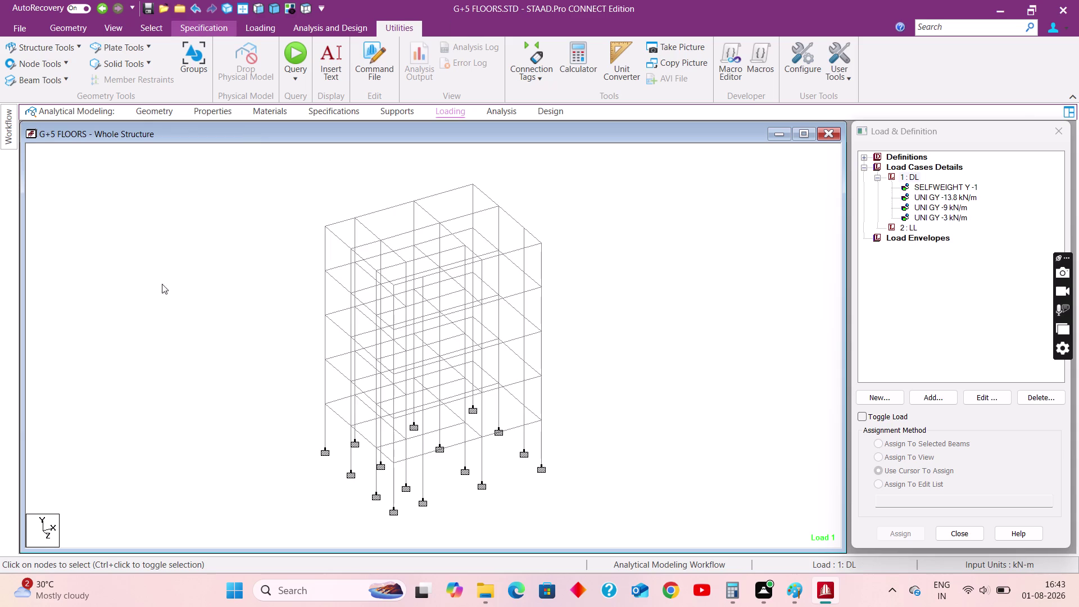
Start a group floor load on _1F_BR_H_K in load case DL.
click(164, 292)
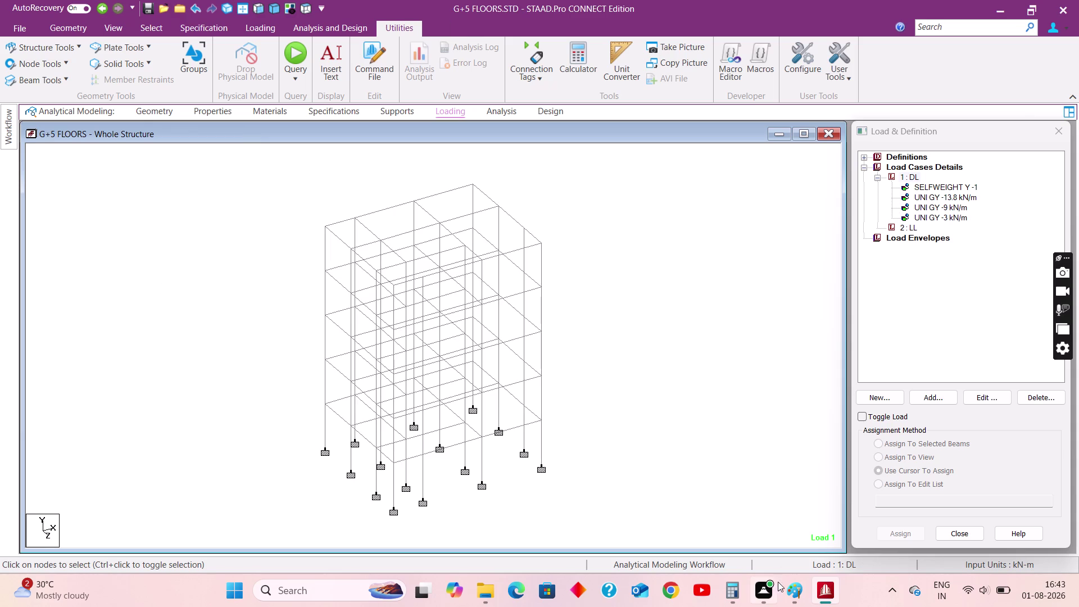
click(909, 176)
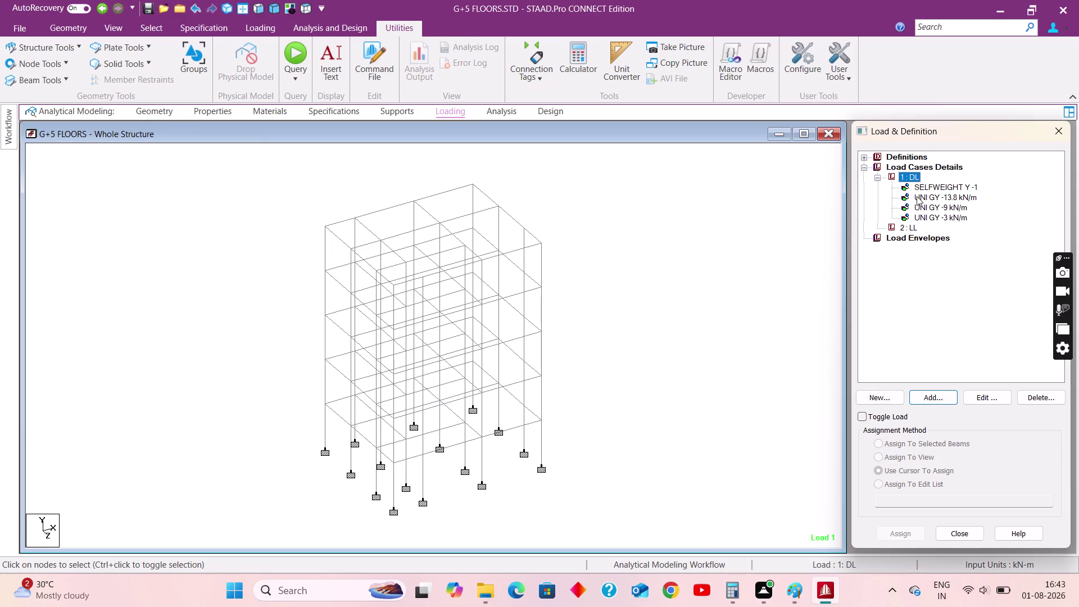
click(930, 397)
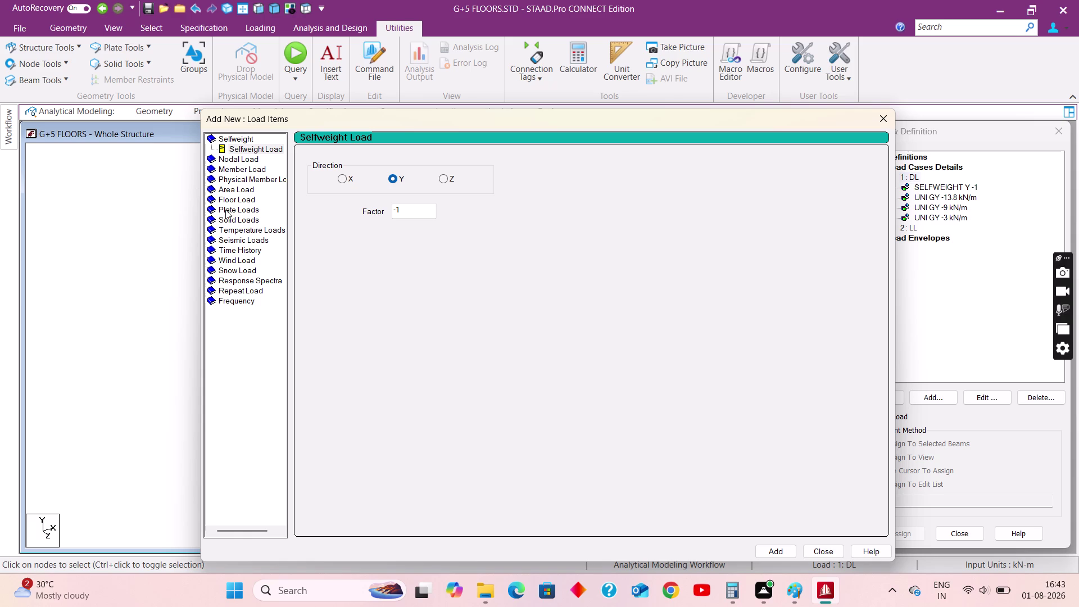
click(240, 202)
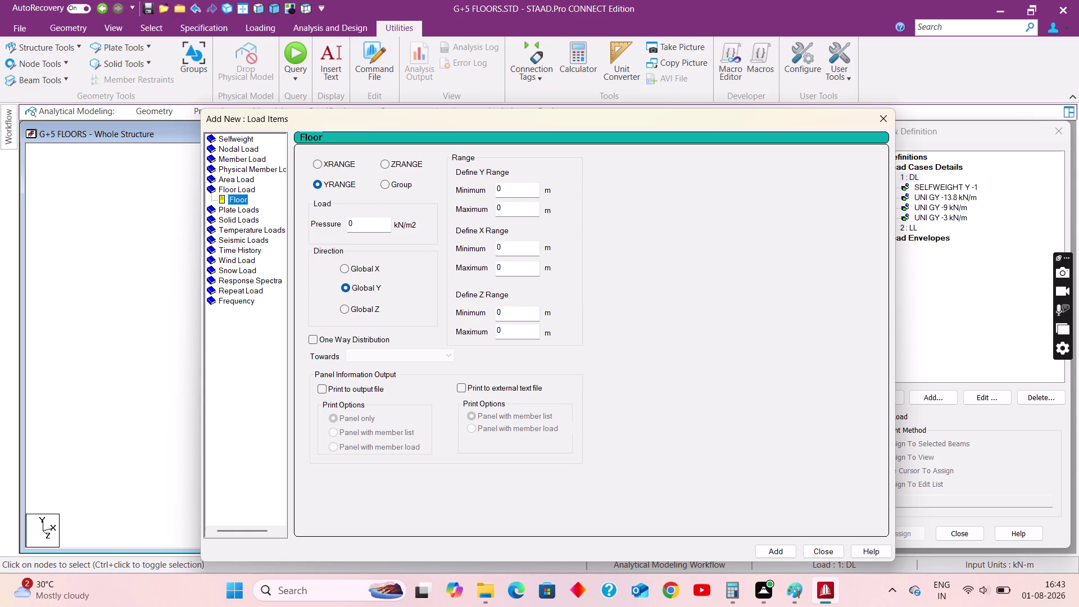
click(393, 186)
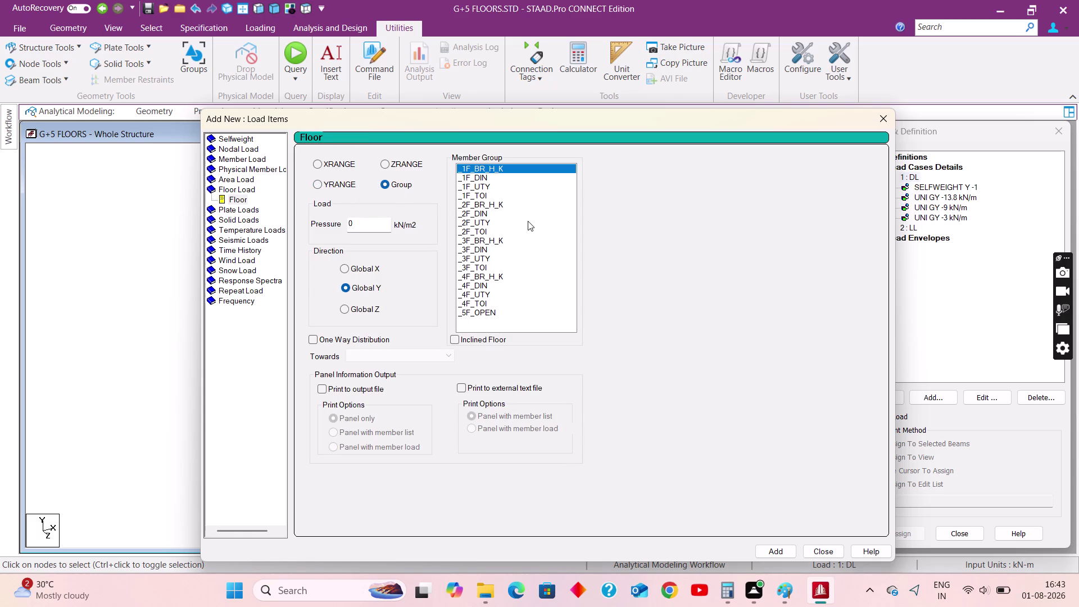
click(499, 205)
click(497, 163)
click(497, 166)
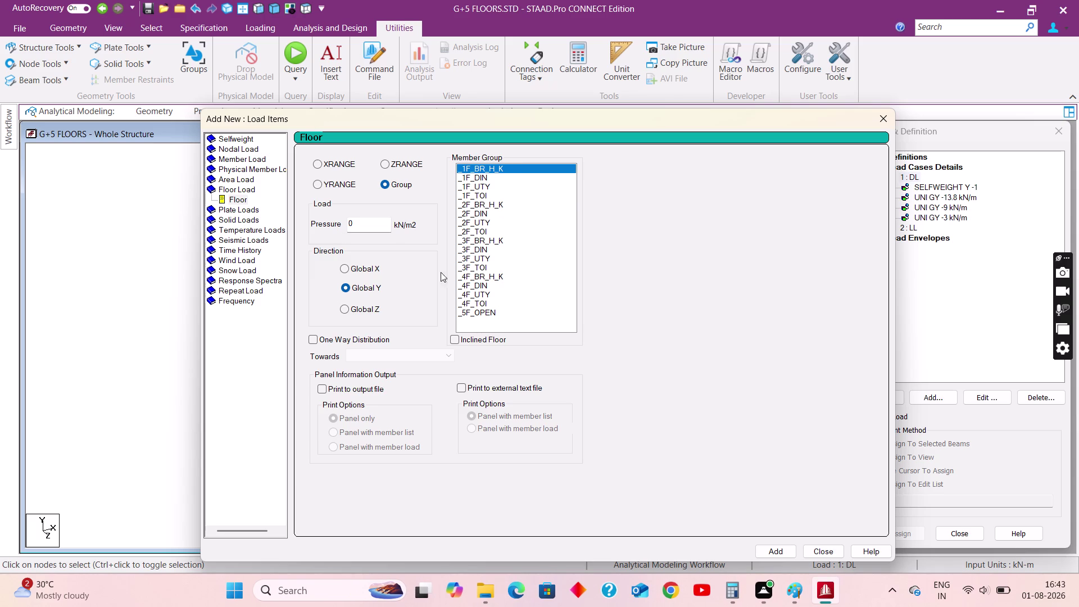
Check the load sum in the calculator and notes, then add the -8.25 kN/m2 pressure.
click(736, 585)
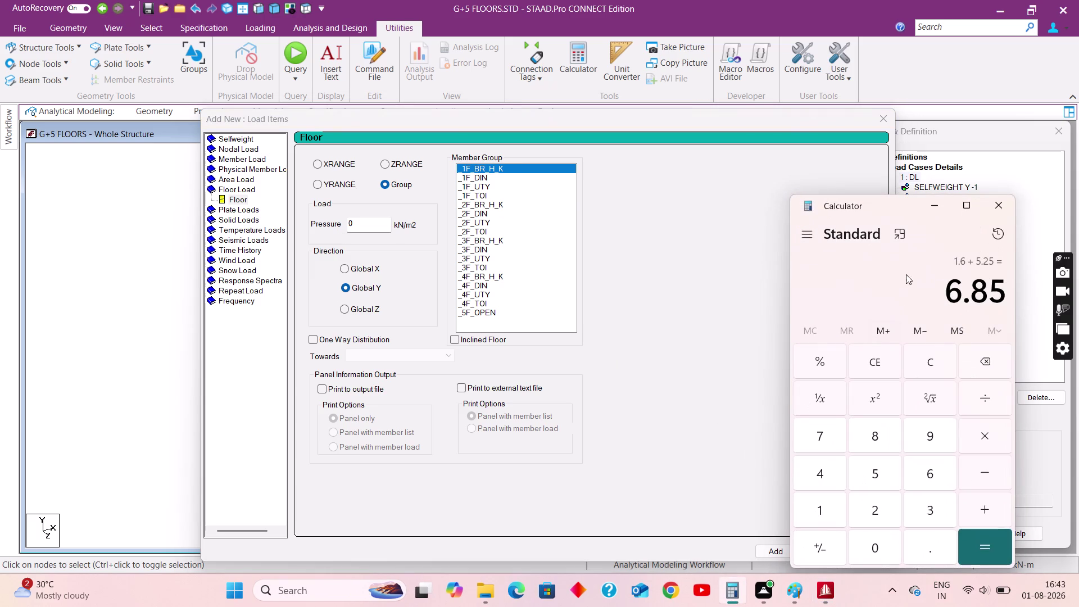
click(791, 594)
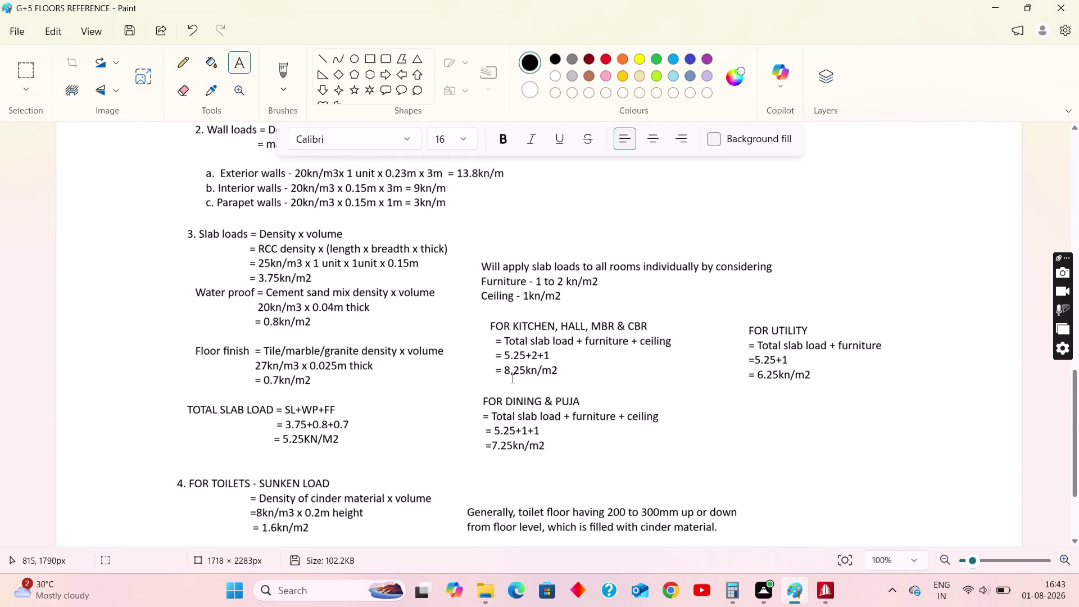
click(992, 8)
click(503, 170)
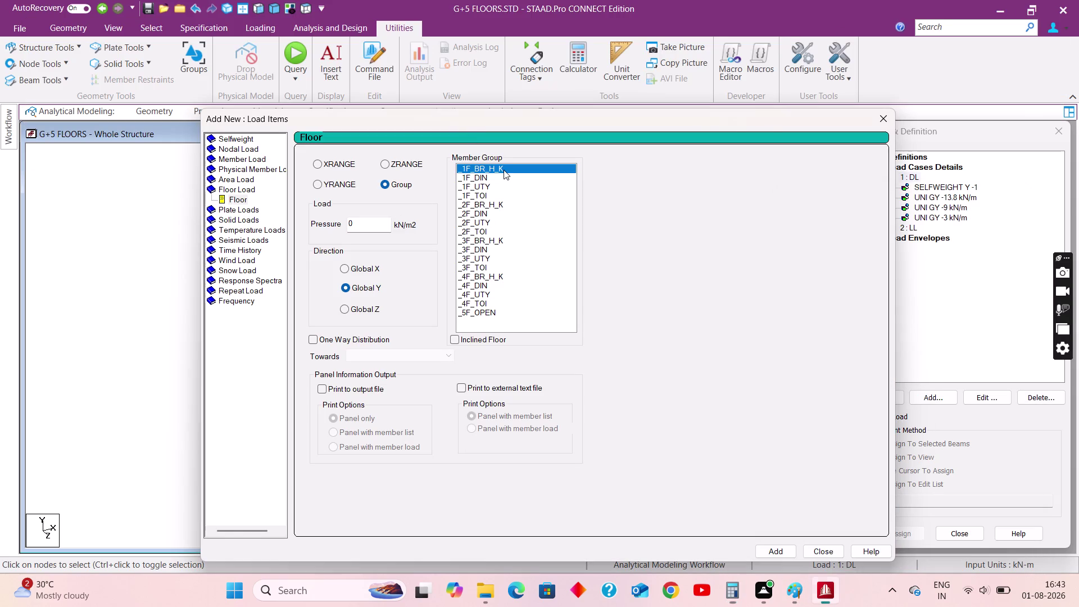
drag(367, 229, 317, 230)
text(-8)
text(.2)
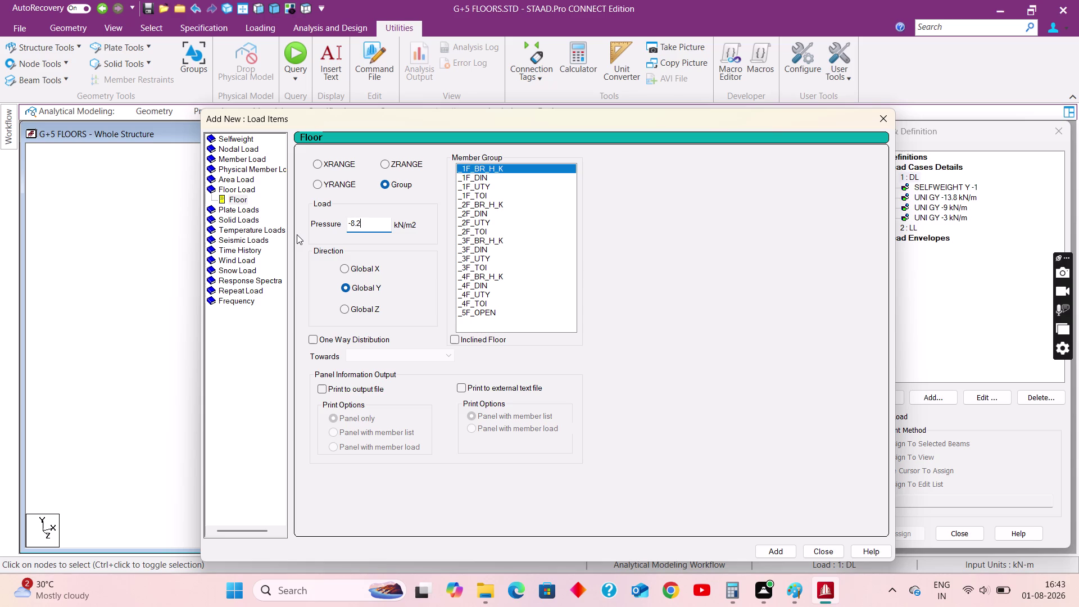
text(5)
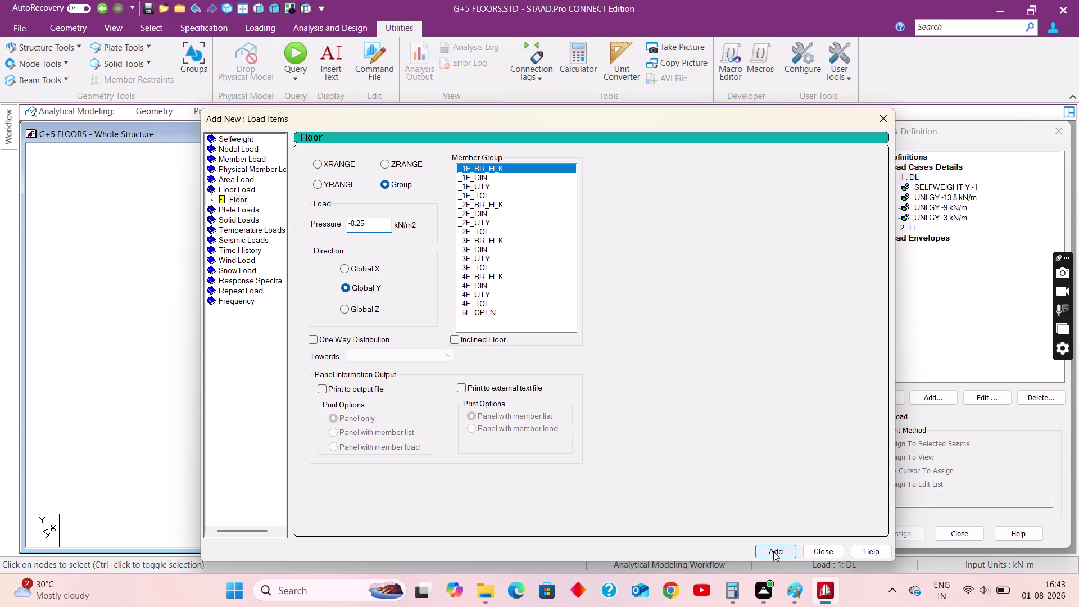
click(773, 551)
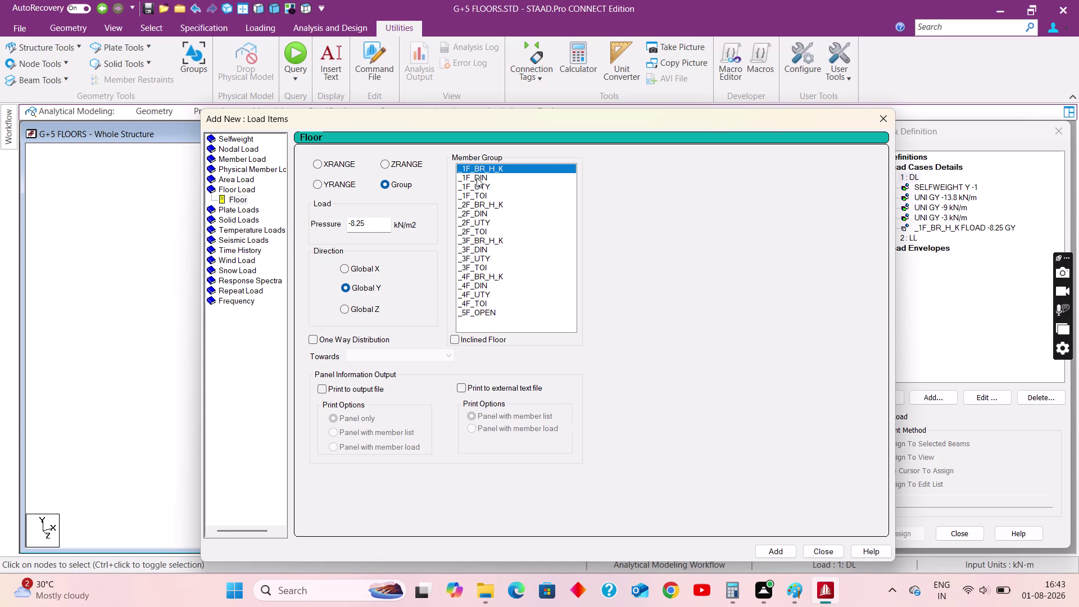
Add a -7.25 kN/m2 floor load to group _1F_DIN, checking the load notes.
click(476, 178)
click(794, 589)
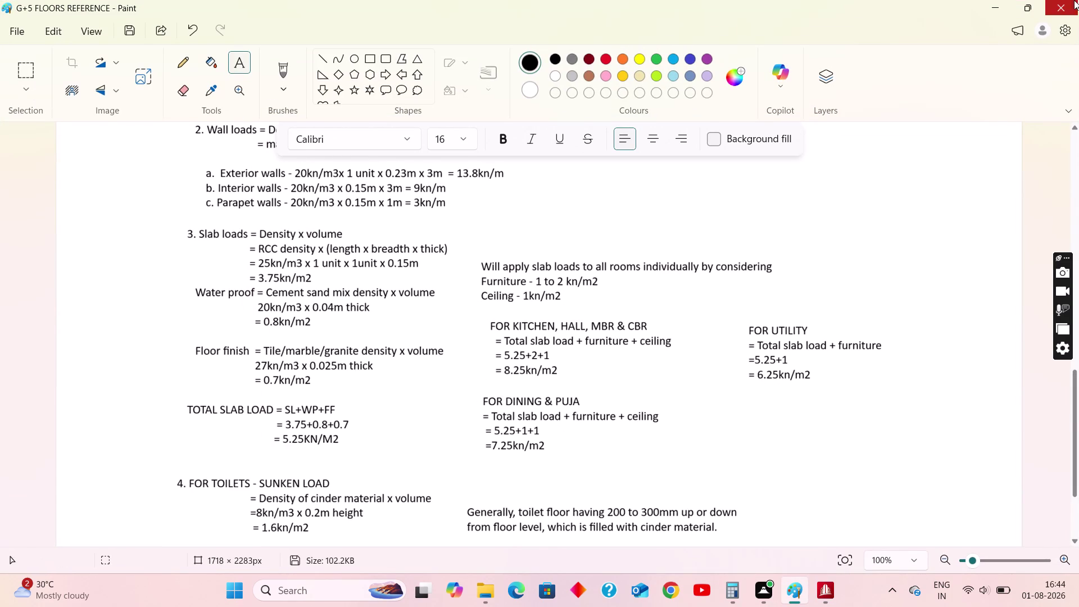
click(989, 8)
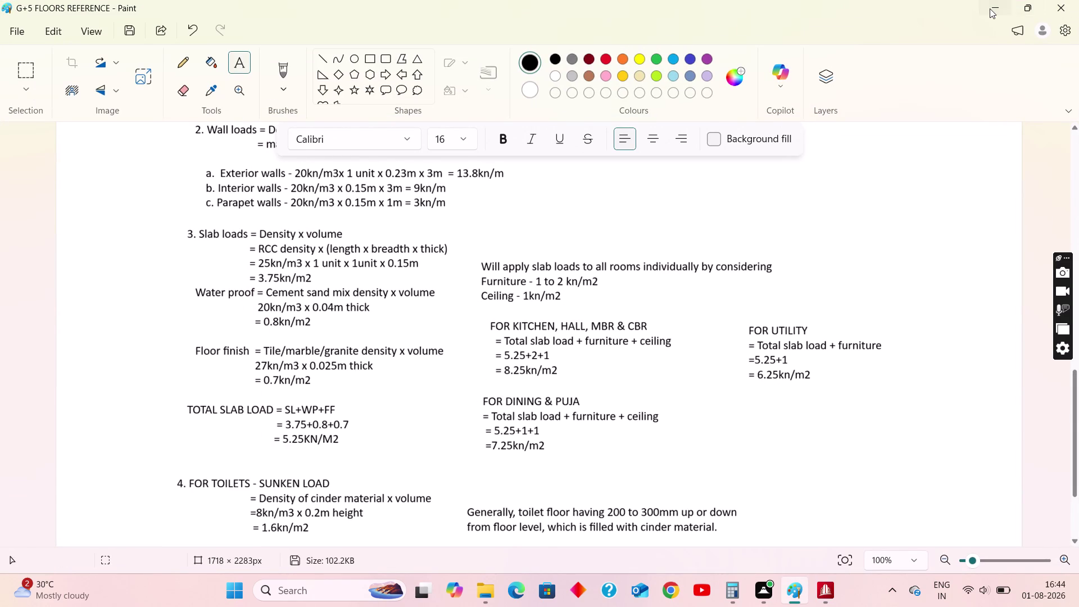
drag(370, 224, 299, 224)
text(-7.)
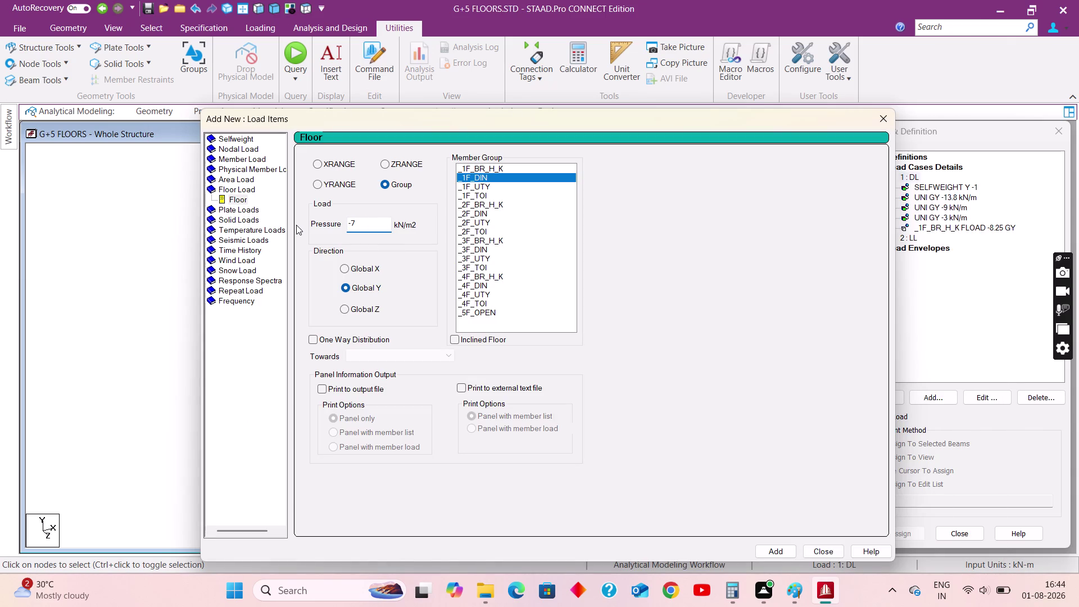
text(2)
key(5)
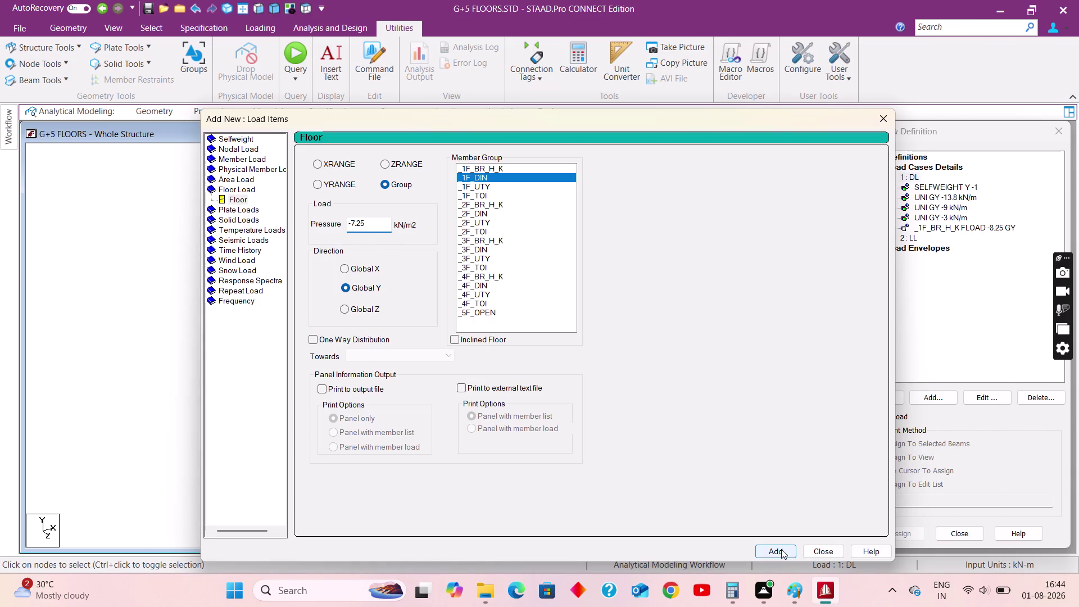
click(782, 549)
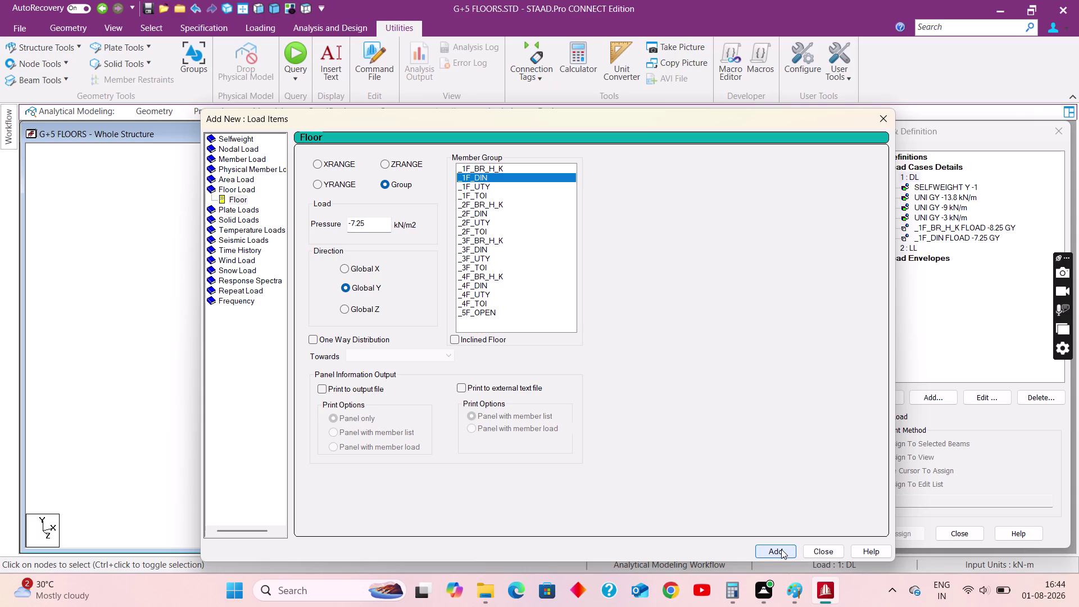
Add a -6.25 kN/m2 floor load to group _1F_UTY.
drag(375, 223, 310, 222)
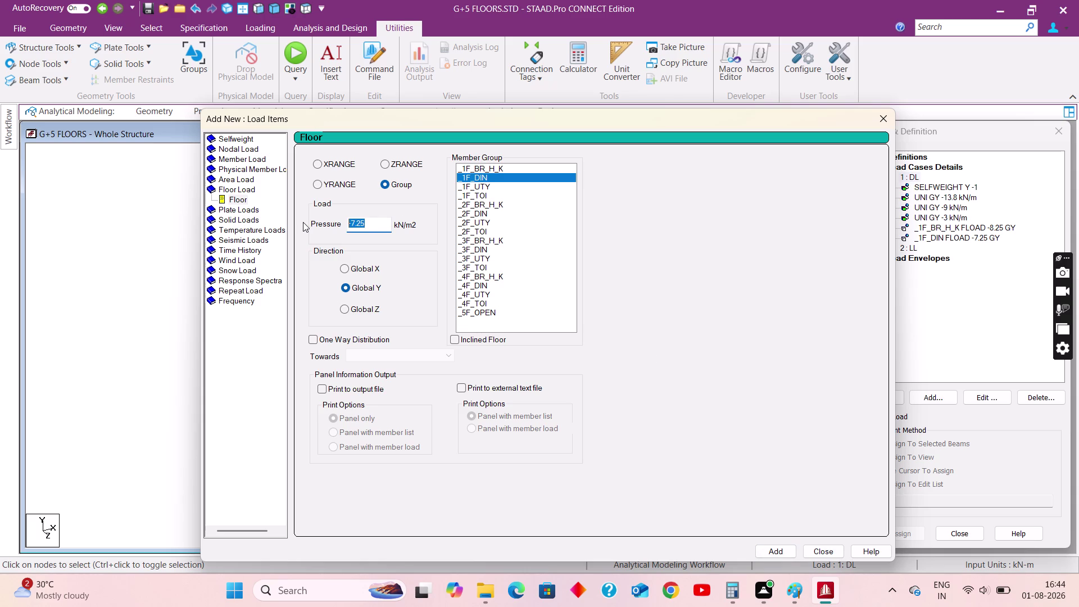
key(minus)
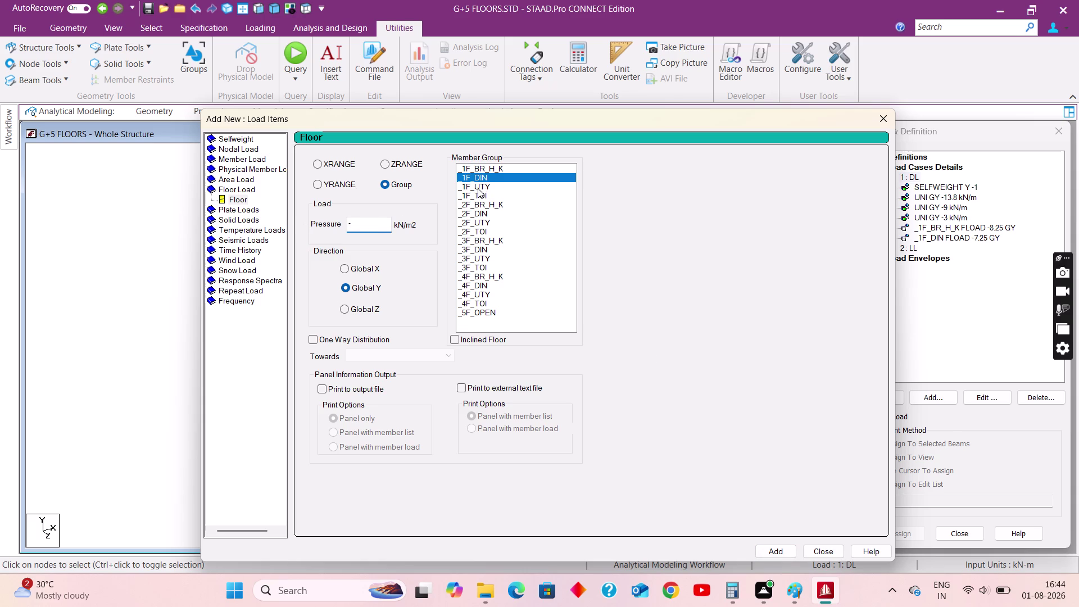
click(478, 189)
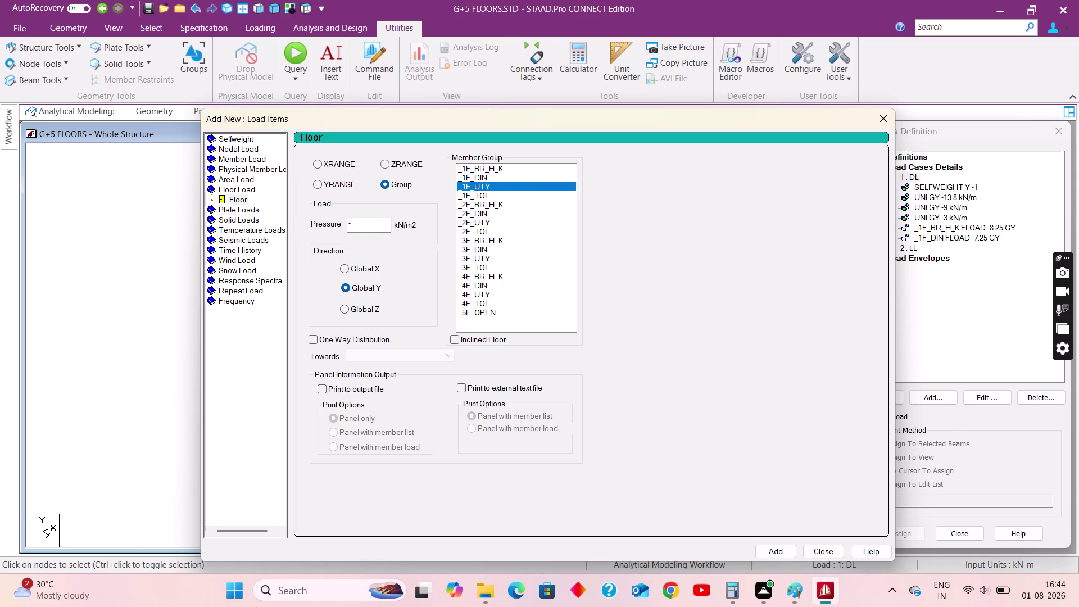
click(373, 225)
text(6.25)
click(776, 548)
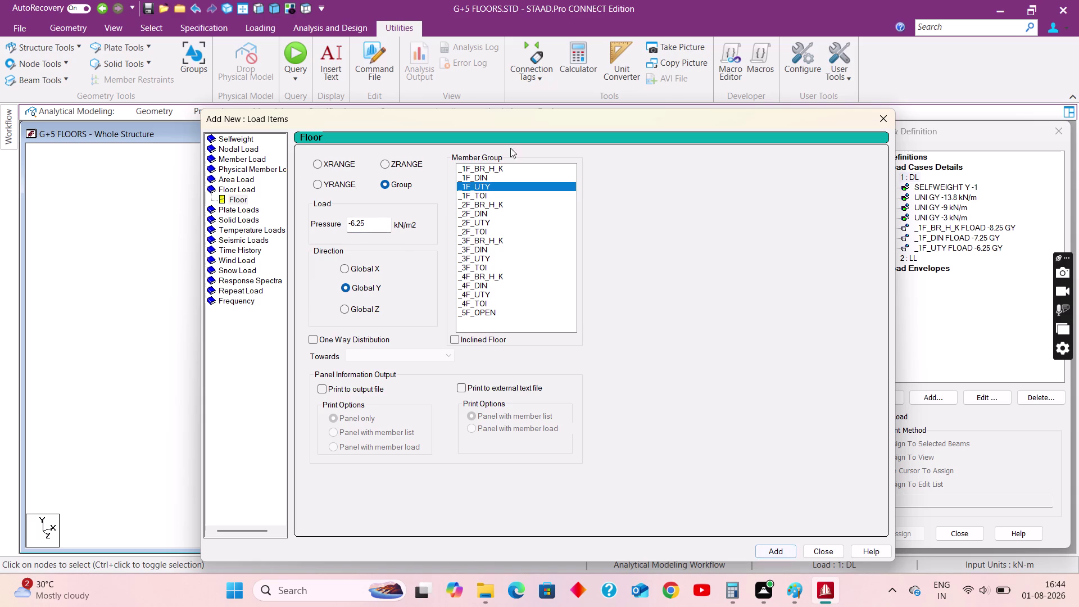
After checking the reference notes, add a -6.85 kN/m2 floor load to _1F_TOI.
click(792, 587)
scroll(down, 3)
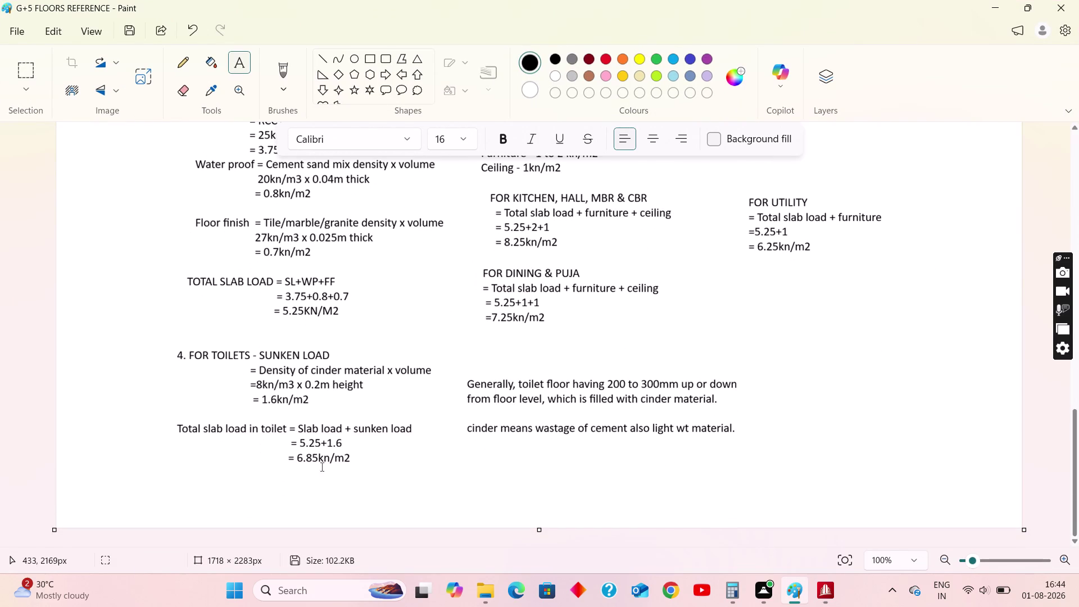
click(994, 10)
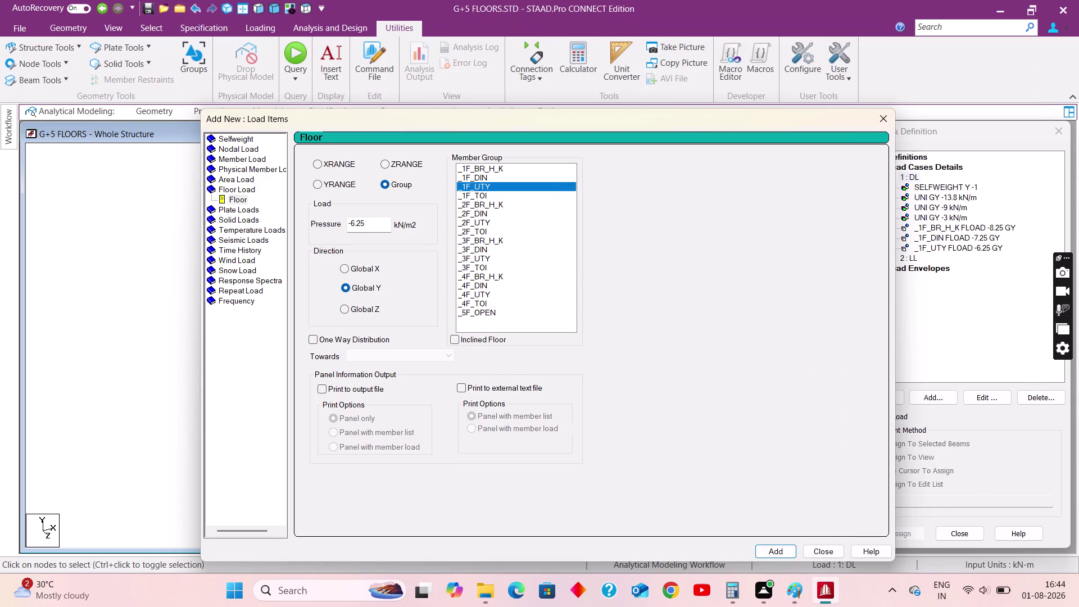
drag(386, 223, 357, 232)
click(480, 194)
drag(367, 222, 357, 223)
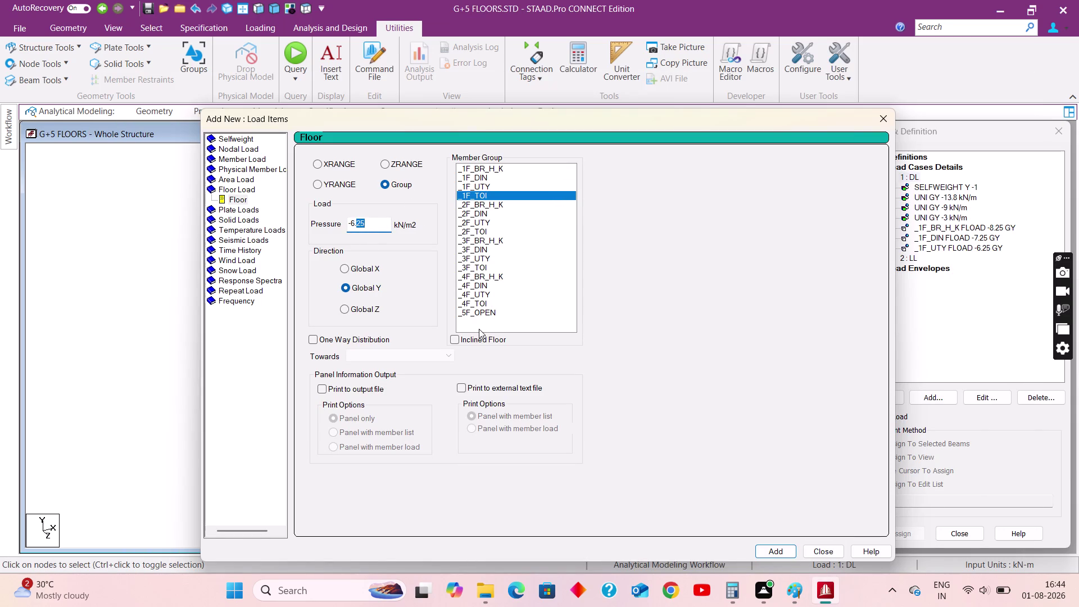
key(8)
key(5)
click(782, 553)
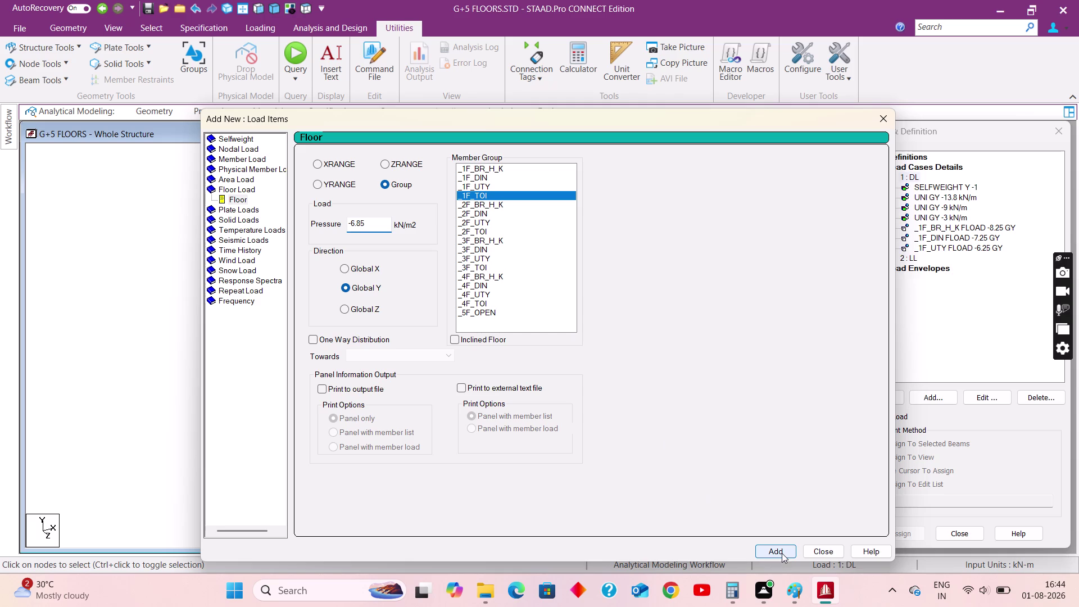
click(818, 549)
Show the _1F_BR_H_K floor load and isolate the first floor in front view.
click(969, 229)
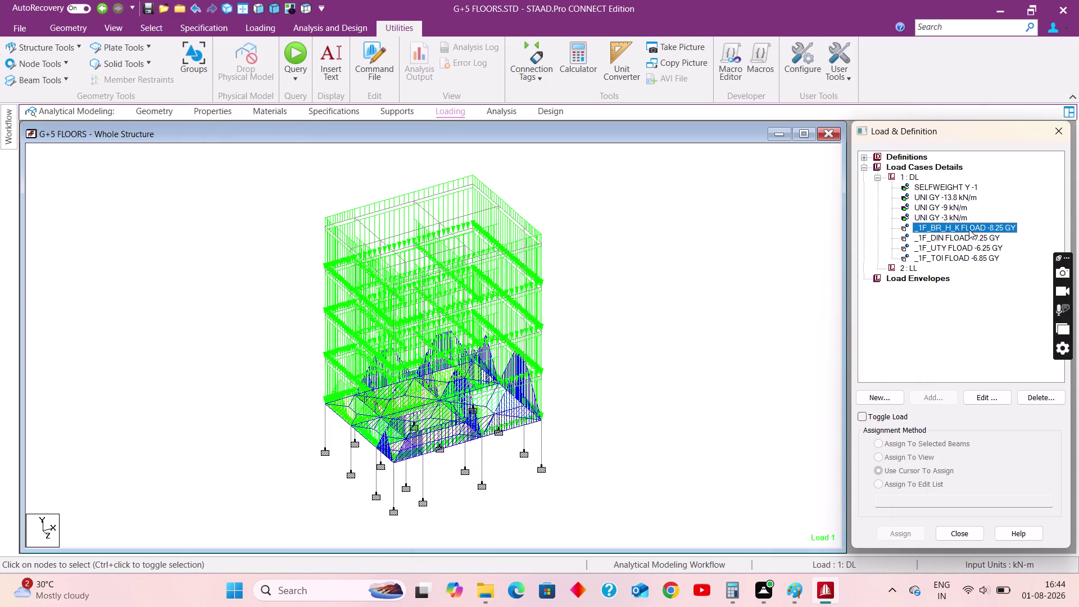
click(257, 9)
drag(275, 419, 646, 455)
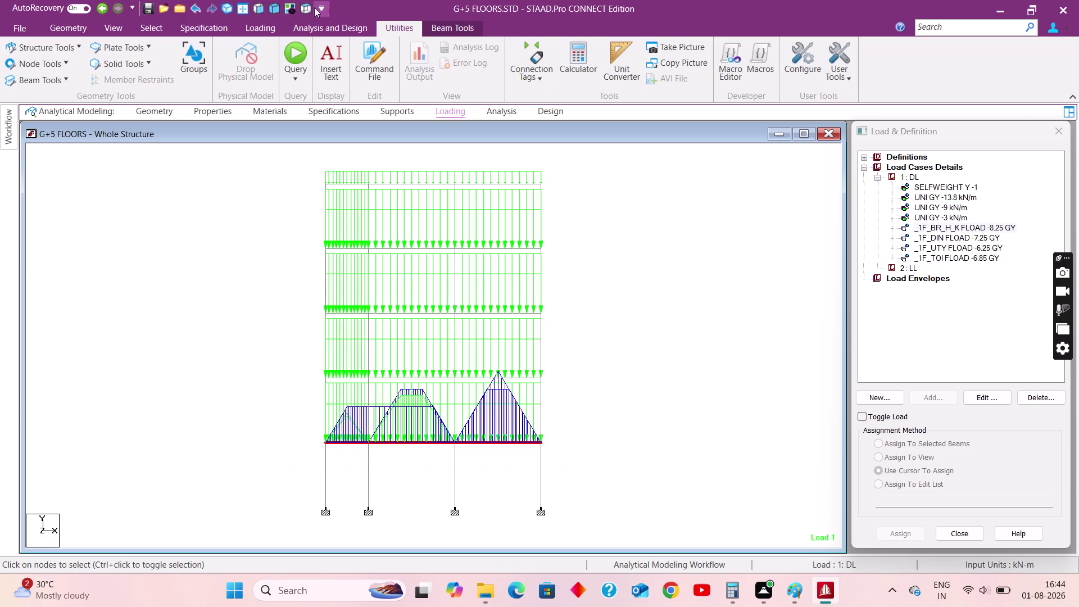
click(290, 9)
click(274, 9)
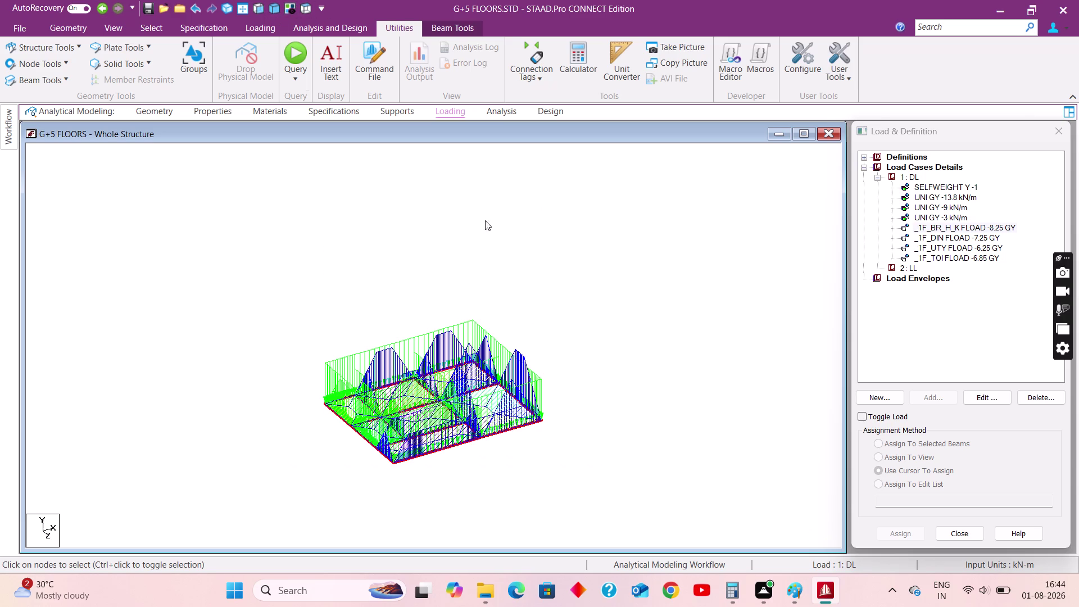
click(653, 279)
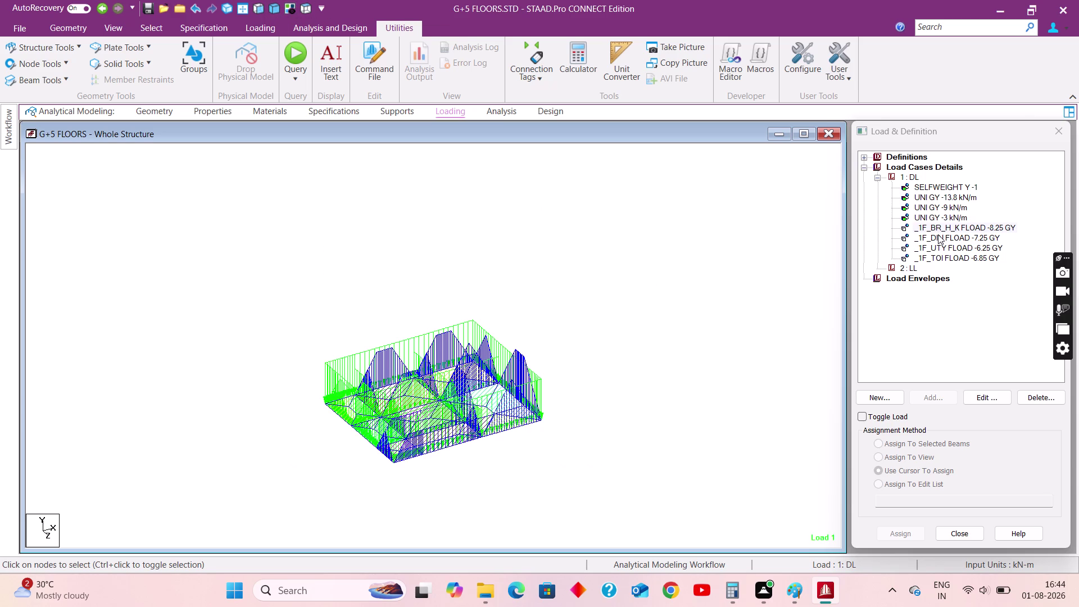
Inspect the _1F_DIN and _1F_BR_H_K loads from the top view.
click(938, 236)
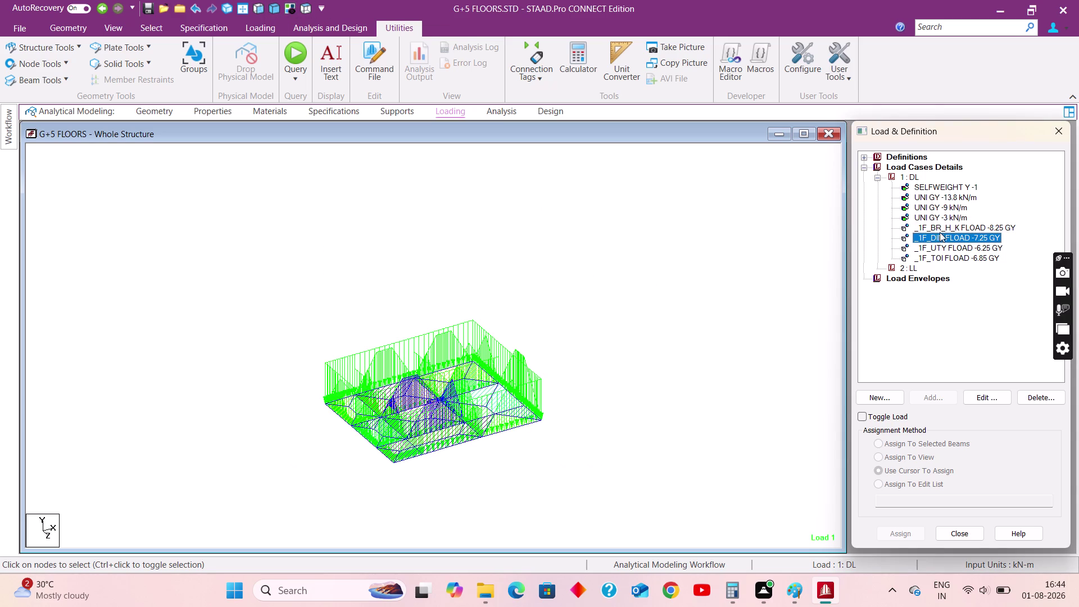
click(943, 227)
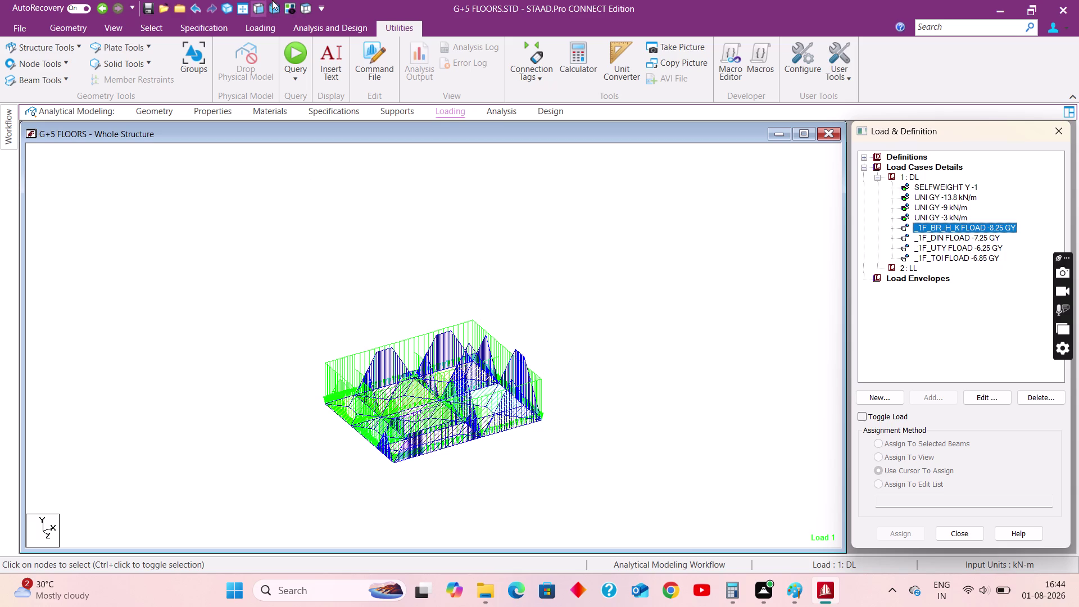
click(308, 8)
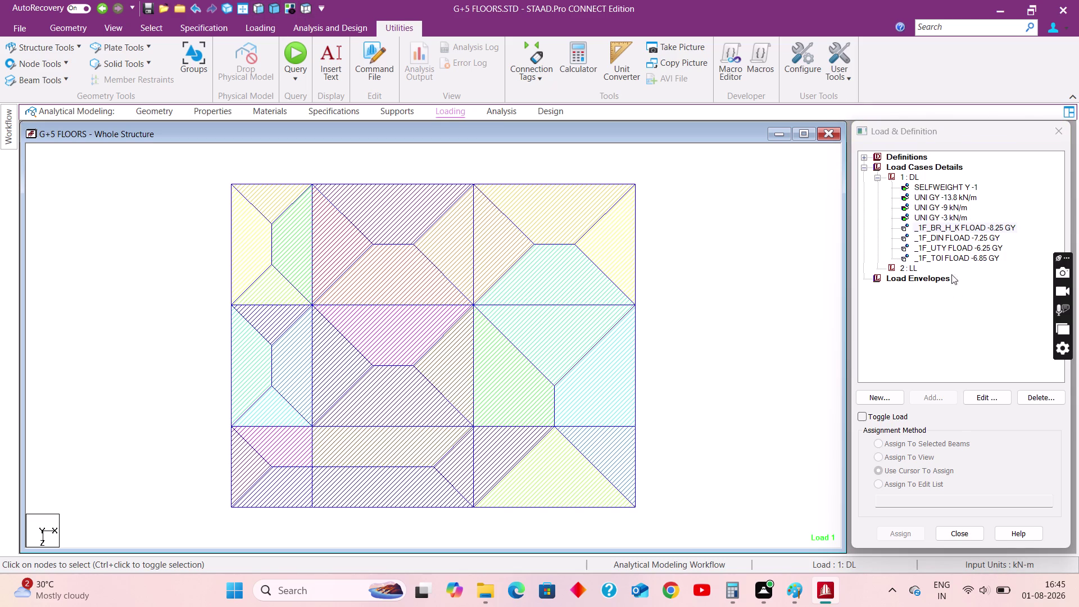
click(972, 226)
click(970, 239)
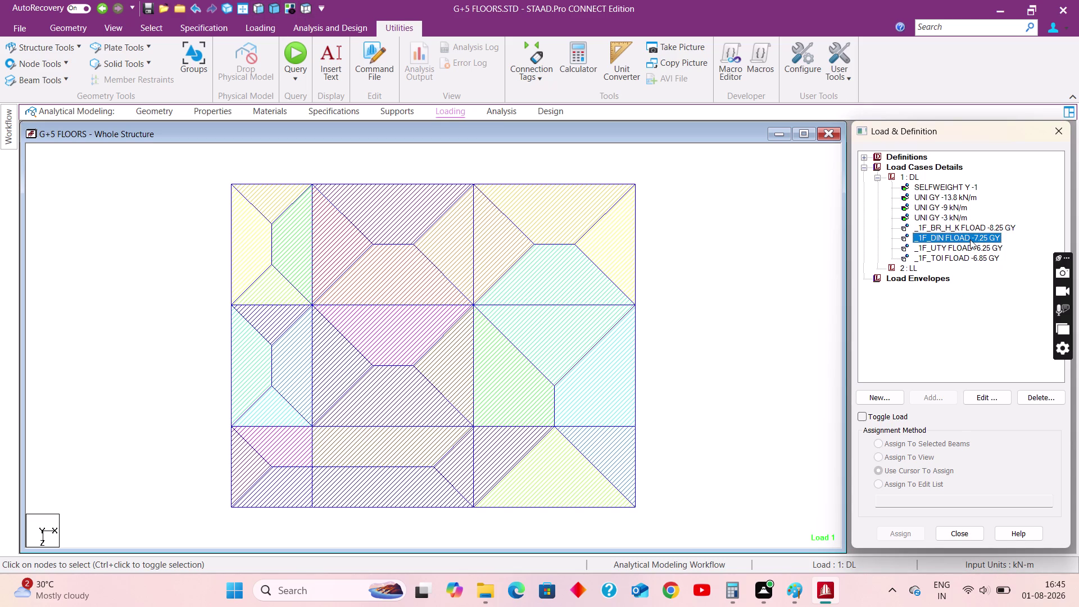
click(289, 7)
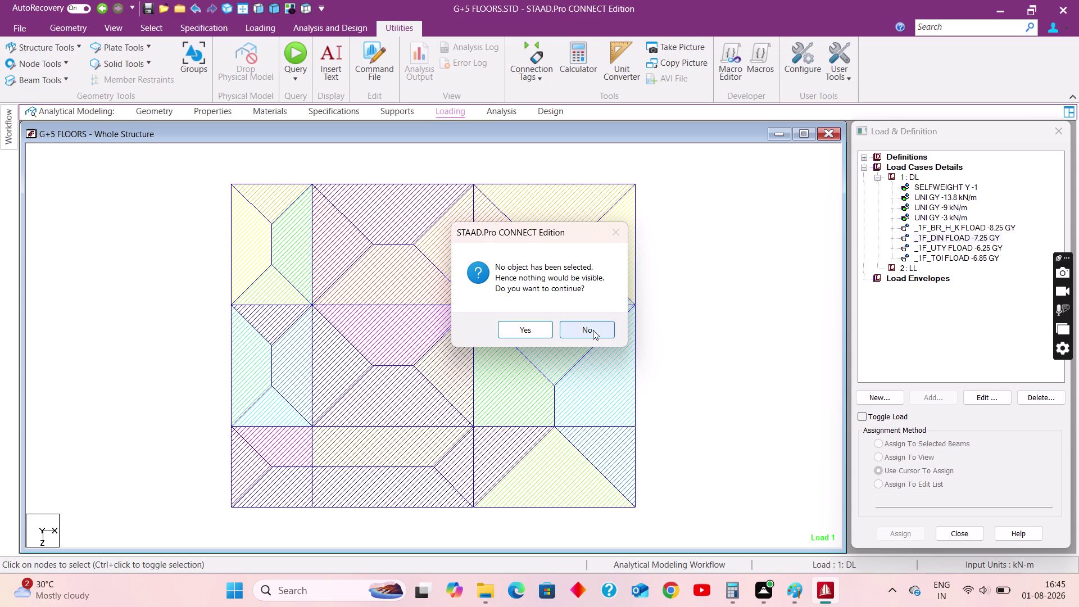
click(686, 317)
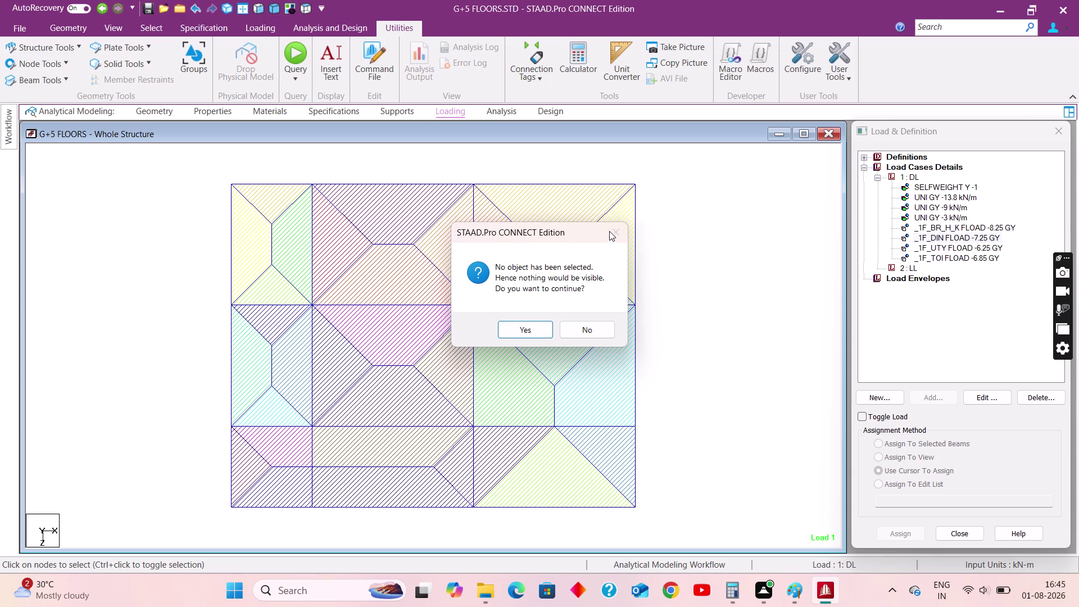
click(587, 334)
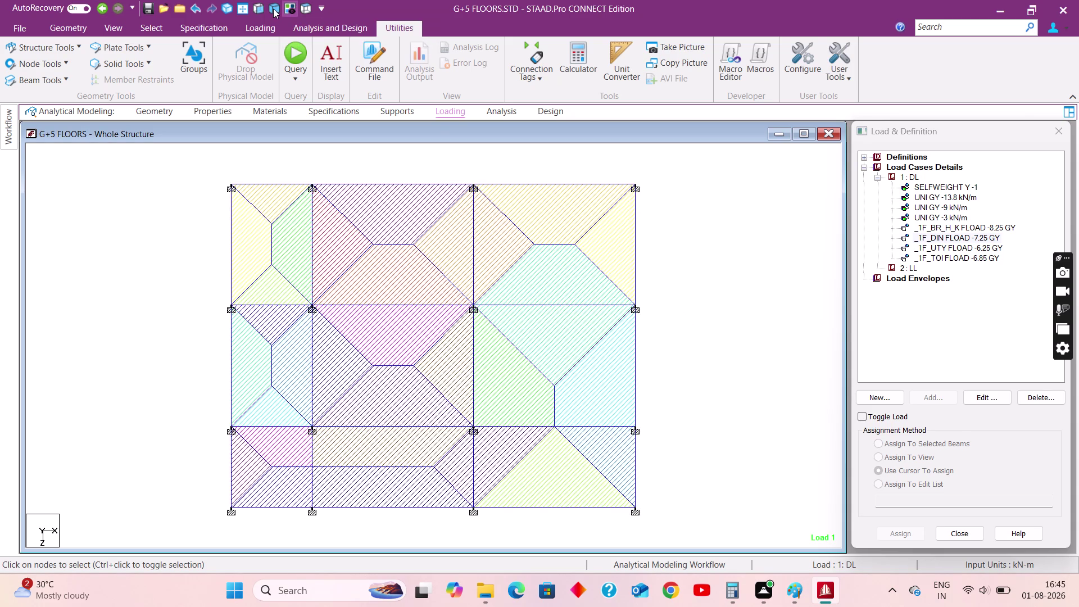
Restore the full structure, then isolate only the first-floor beams in isometric view.
click(273, 8)
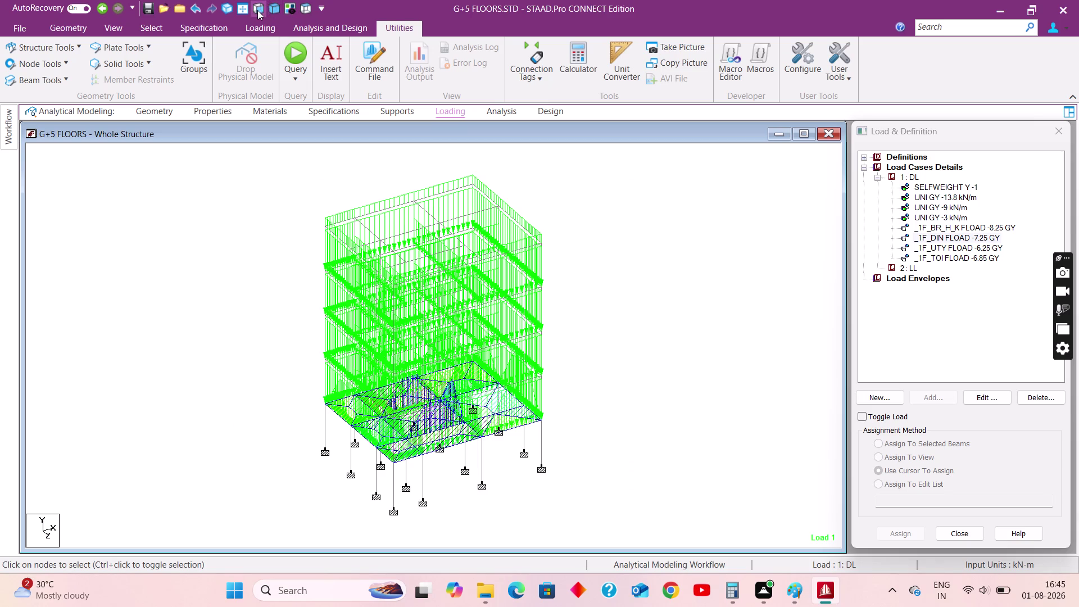
click(257, 10)
drag(272, 431, 644, 478)
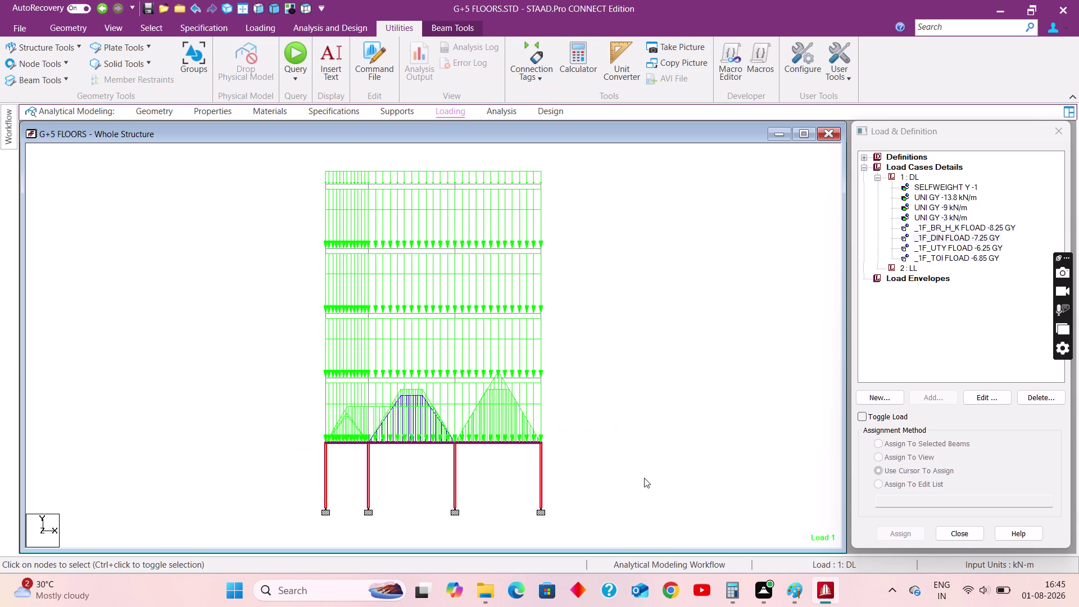
drag(301, 436, 594, 446)
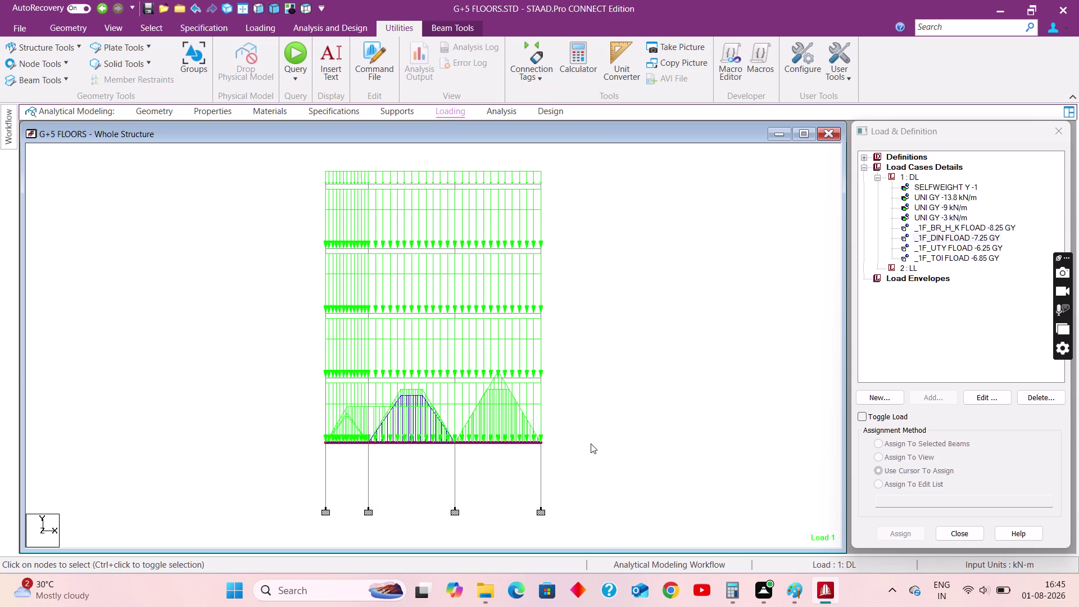
click(290, 8)
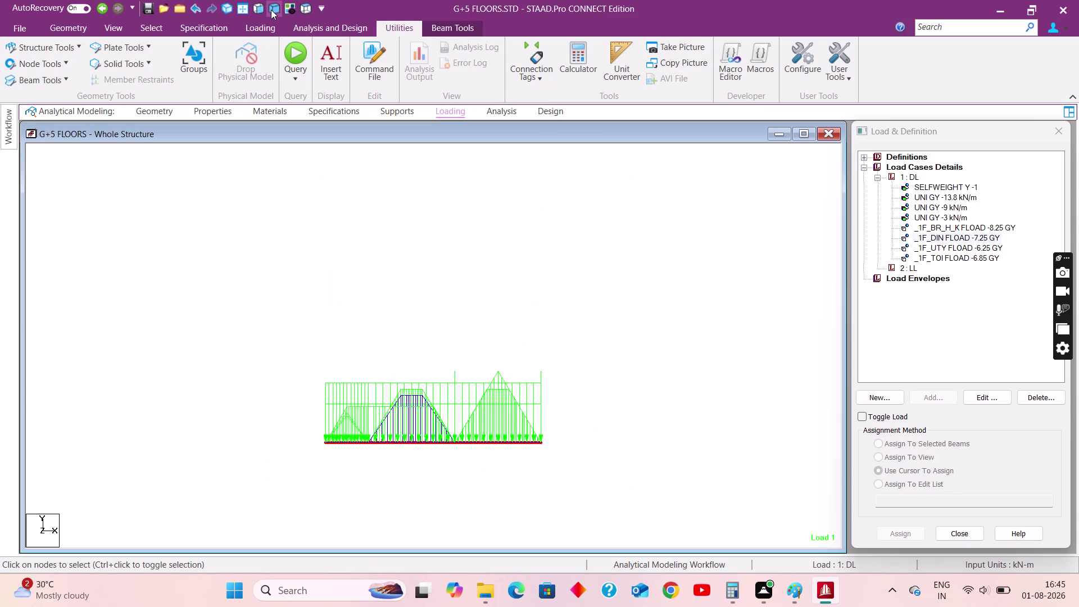
click(271, 10)
Check the _1F_BR_H_K, _1F_DIN, _1F_UTY and _1F_TOI loads and bring up view display options.
click(958, 227)
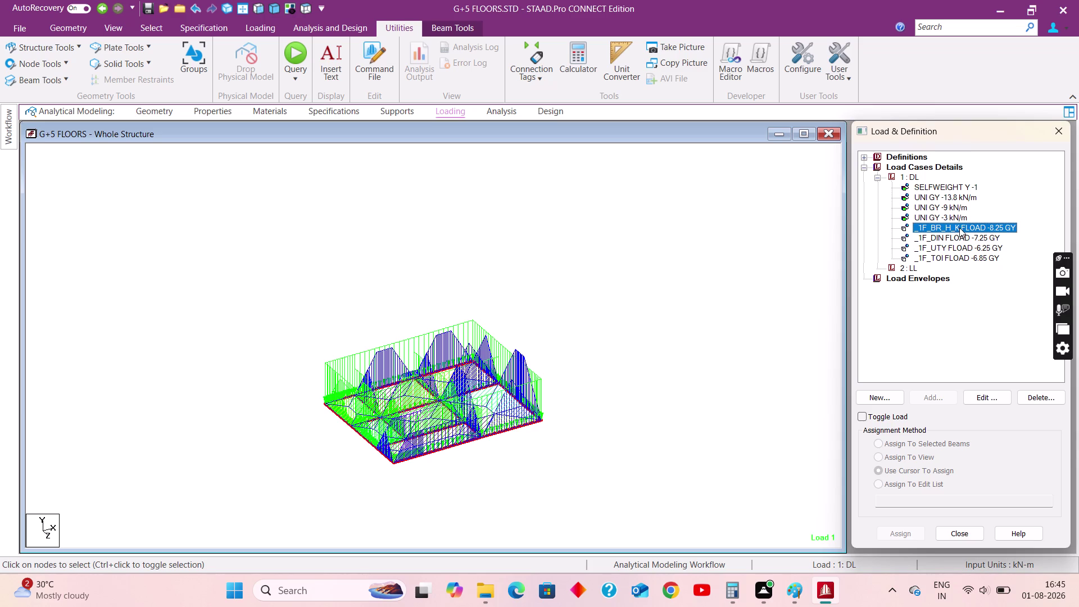
click(957, 240)
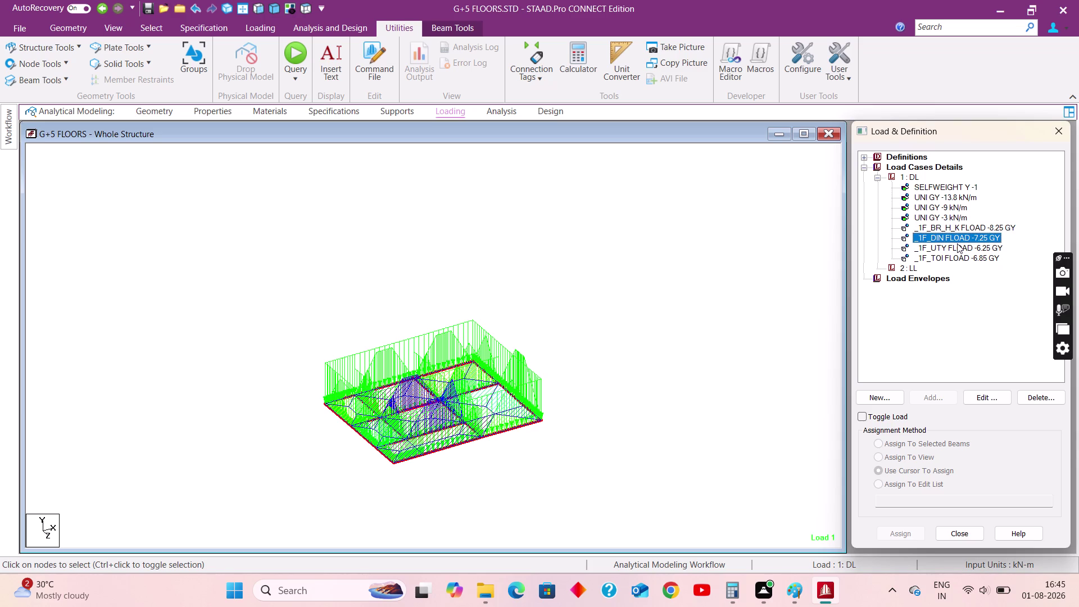
click(957, 244)
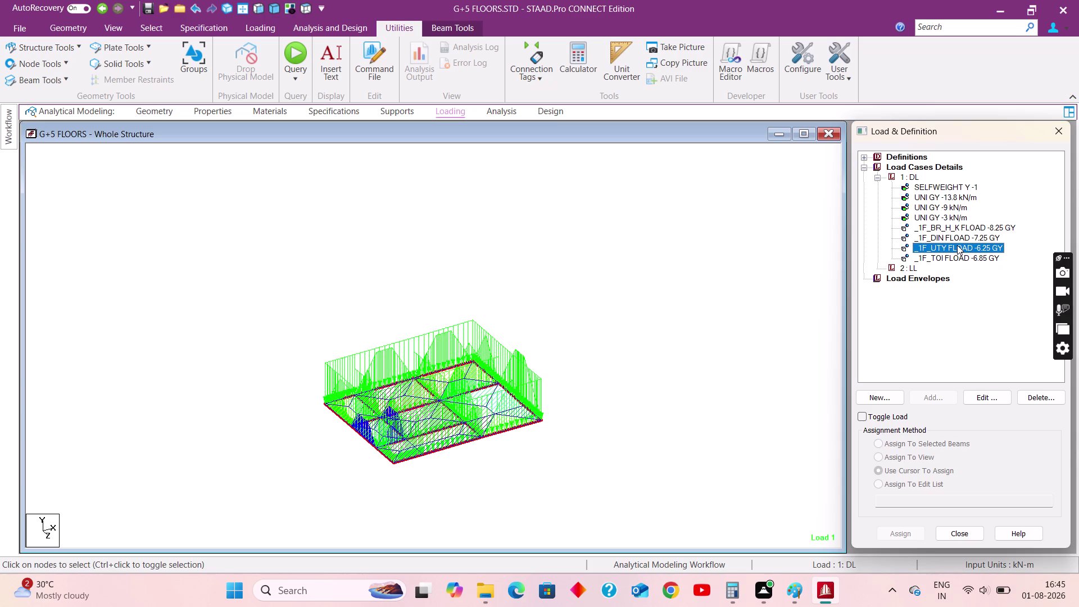
click(955, 256)
click(657, 319)
right_drag(589, 274, 583, 283)
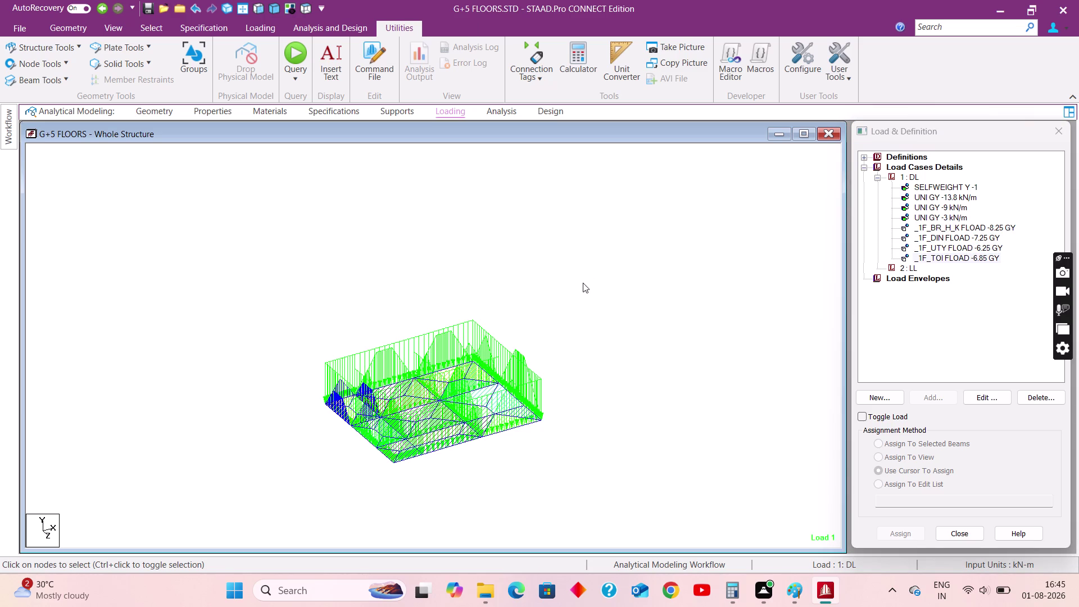
right_click(616, 238)
Show the Structure Diagrams Scales tab with Apply Immediately on, moved away from the model.
click(675, 473)
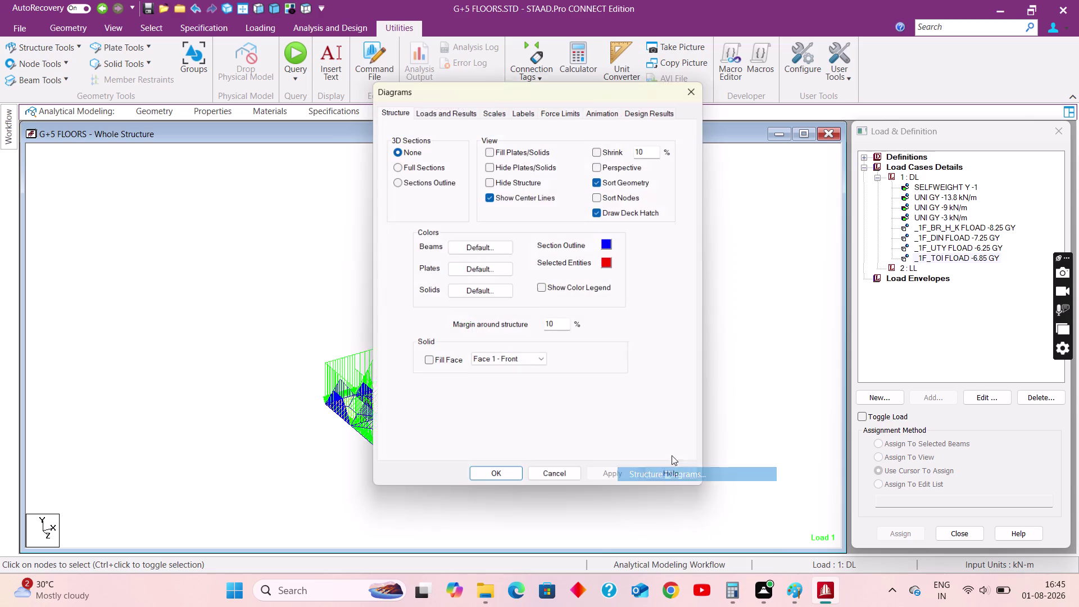
click(487, 104)
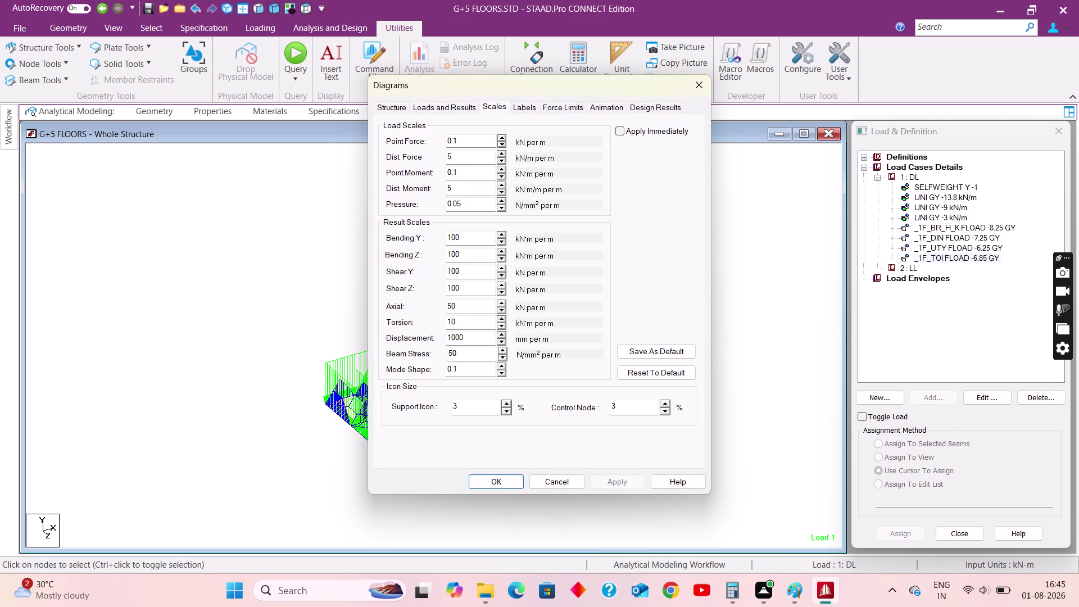
click(624, 131)
double_click(503, 137)
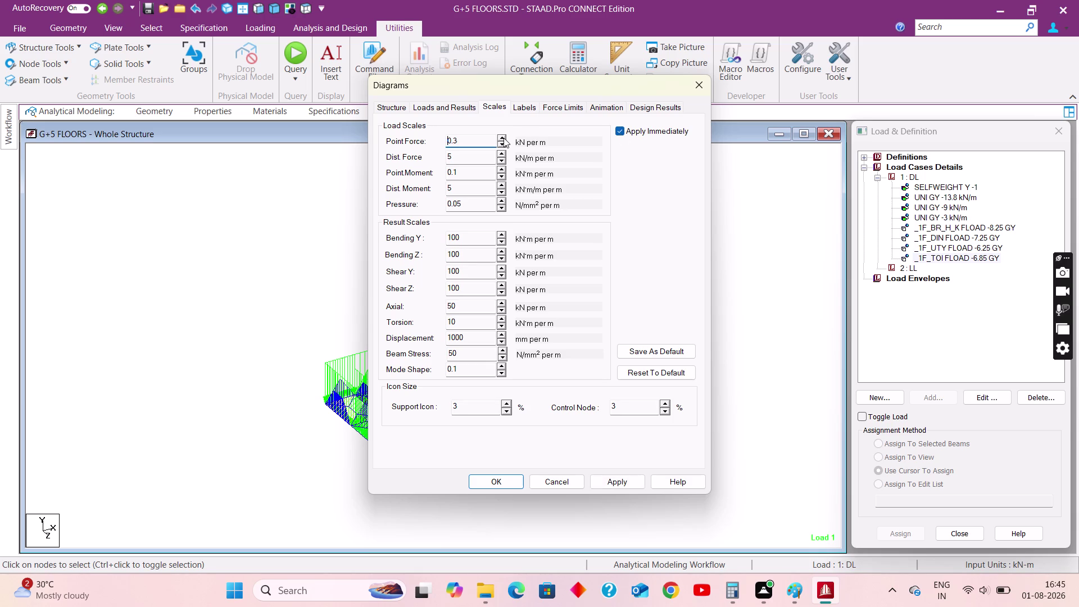
drag(503, 138, 508, 126)
drag(512, 78, 521, 83)
drag(523, 85, 568, 108)
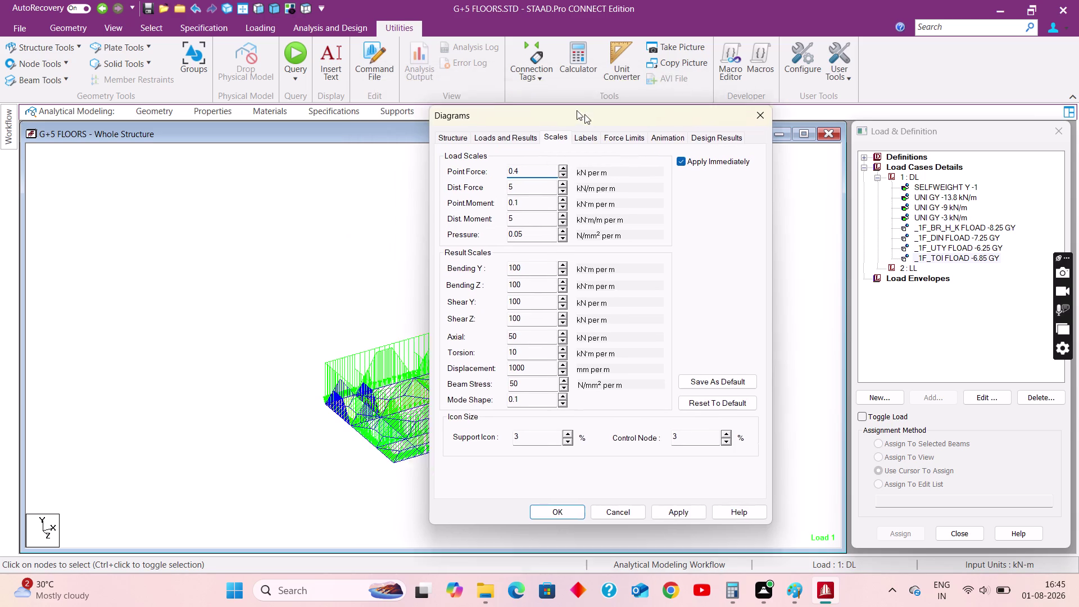
drag(569, 108, 650, 136)
drag(634, 193, 630, 165)
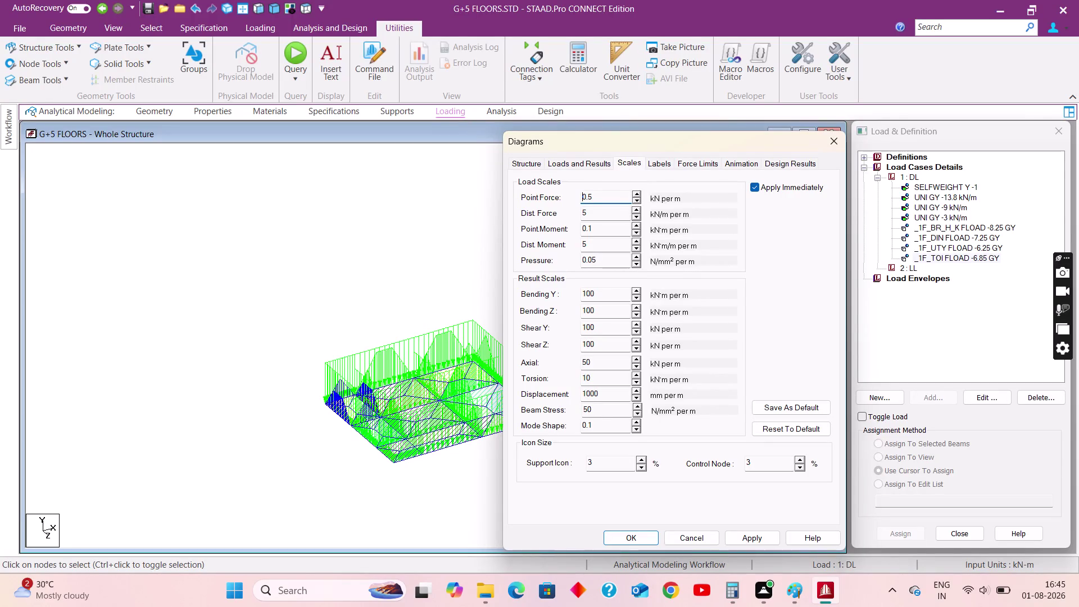
Set Point Force scale to 0.5 and Dist. Force scale to 8, then accept.
click(606, 212)
drag(603, 213, 584, 209)
text(10)
triple_click(638, 210)
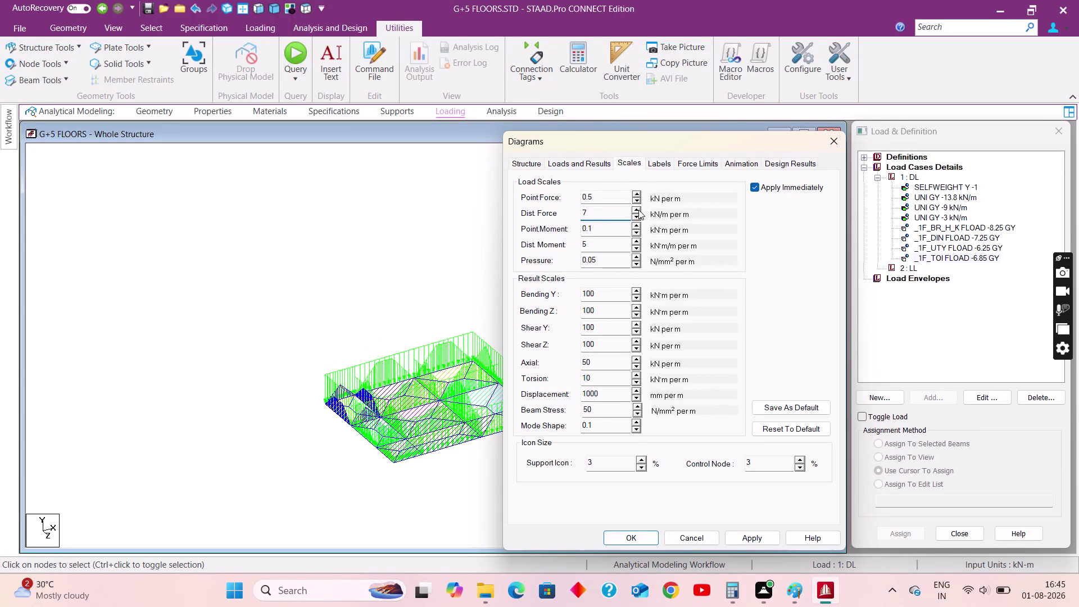
triple_click(638, 210)
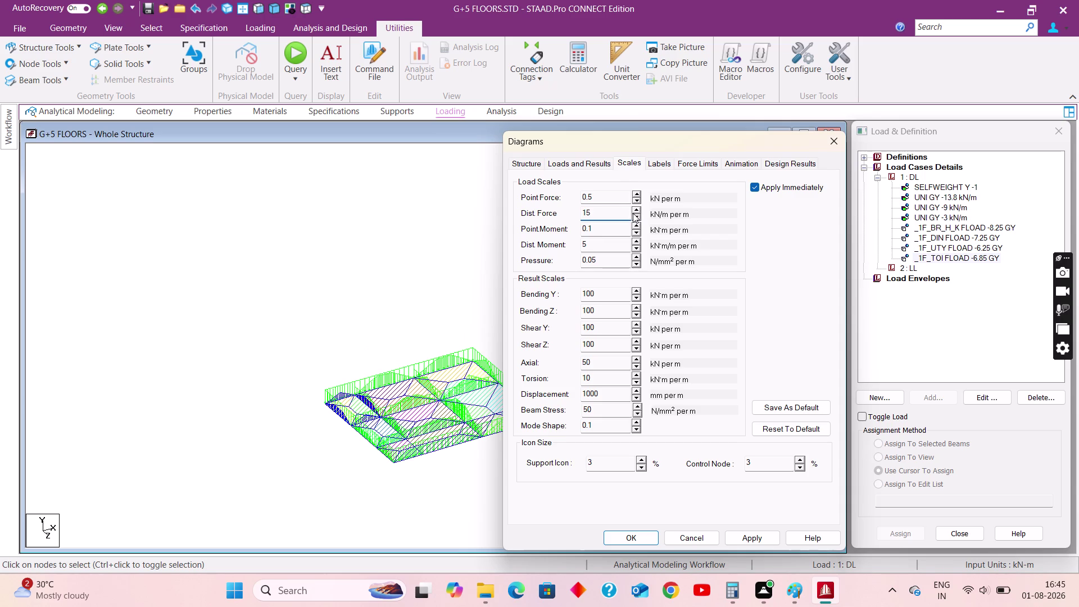
double_click(638, 210)
triple_click(637, 216)
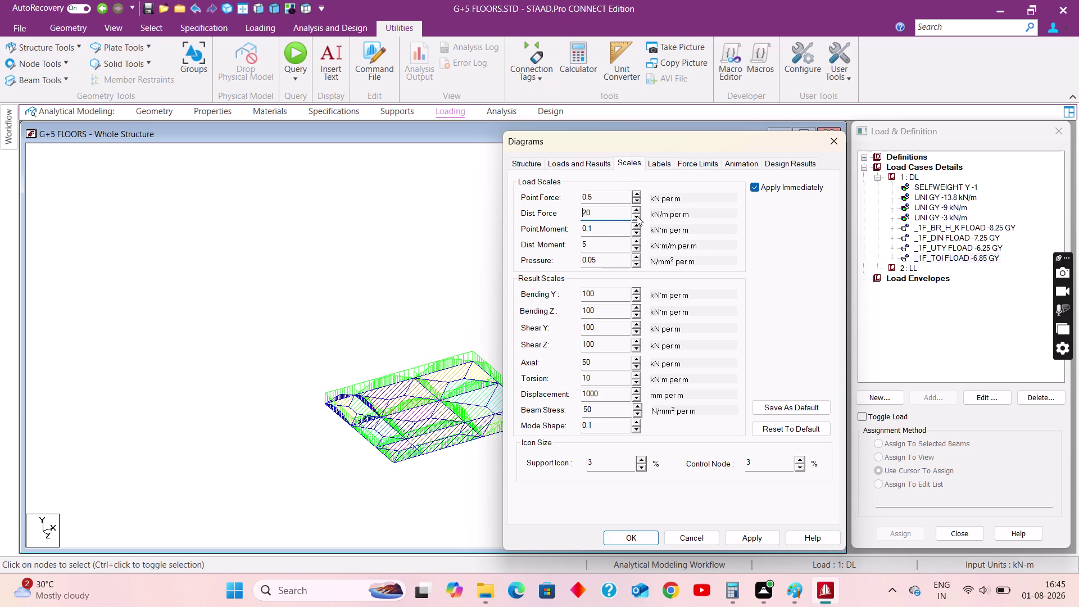
click(637, 216)
click(636, 216)
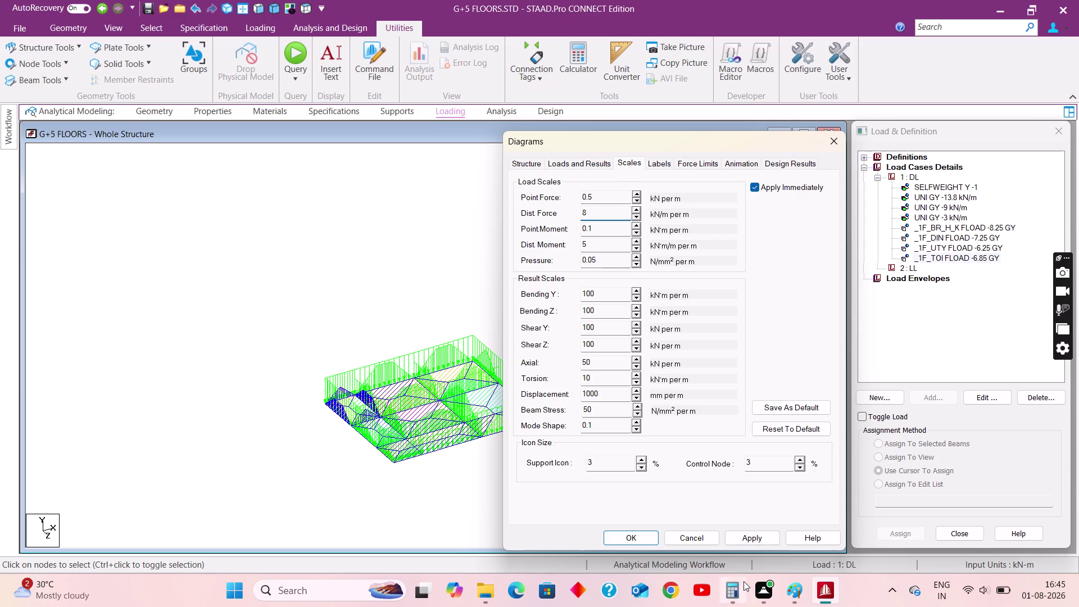
click(745, 536)
click(636, 537)
click(431, 298)
scroll(up, 3)
click(949, 237)
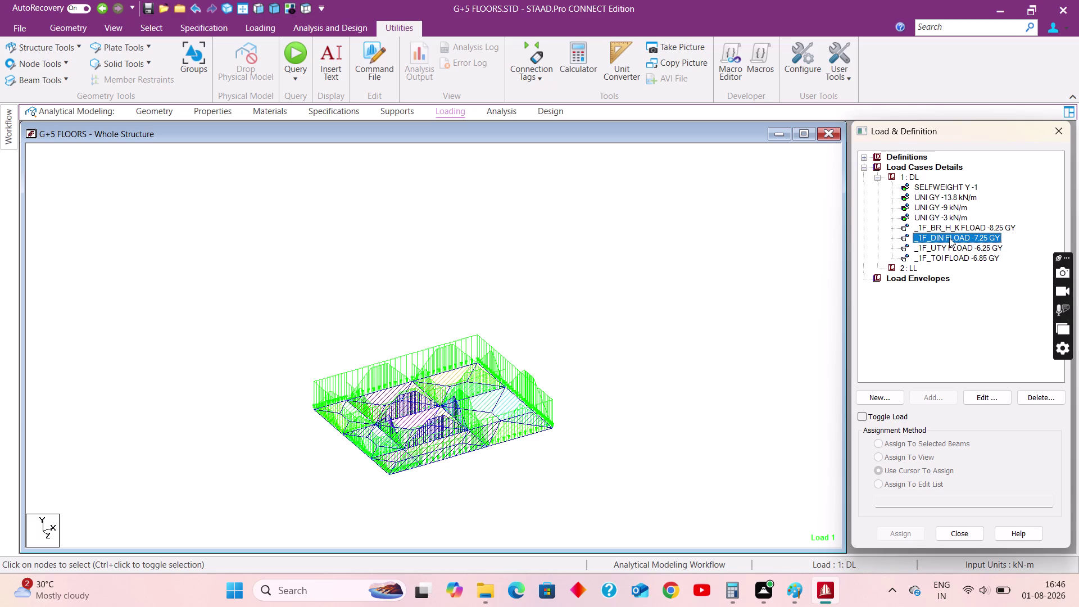
Review the _1F_DIN and _1F_TOI loads, restore the whole structure, and start a new DL item.
click(940, 249)
click(948, 257)
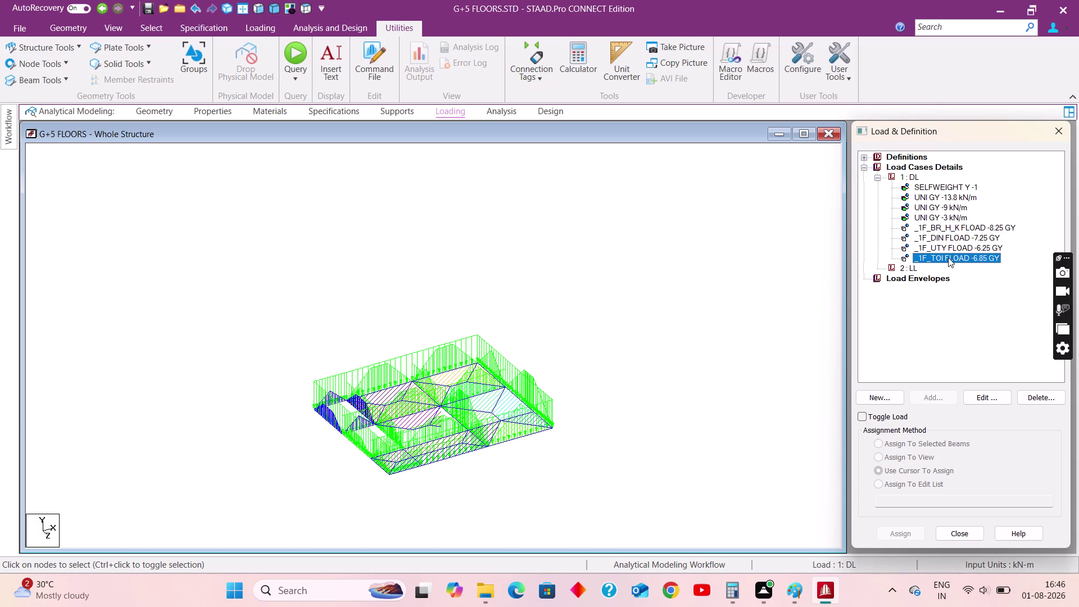
click(534, 301)
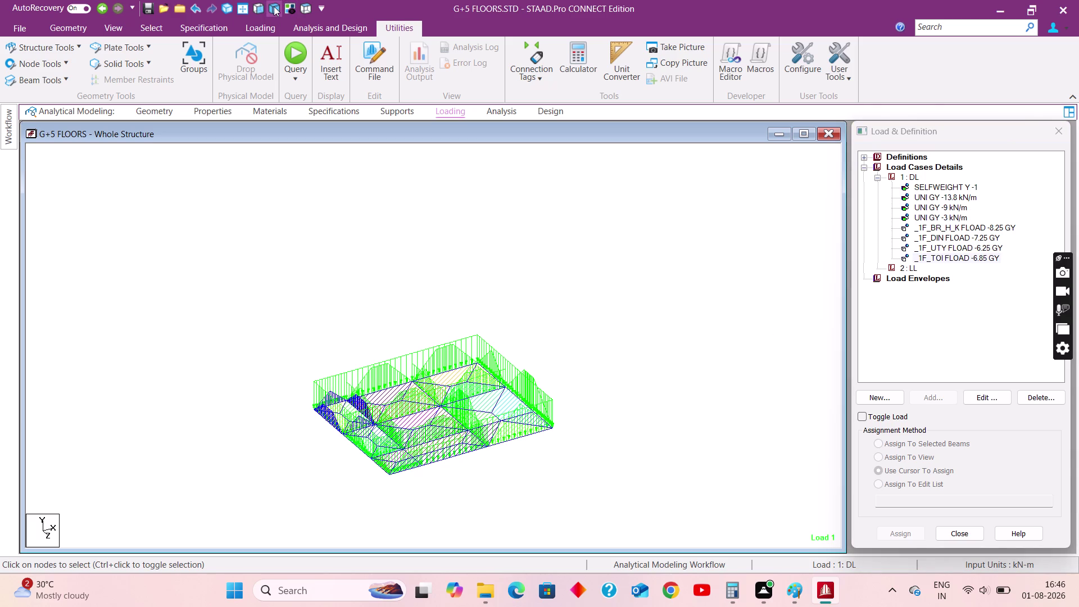
click(246, 8)
click(667, 272)
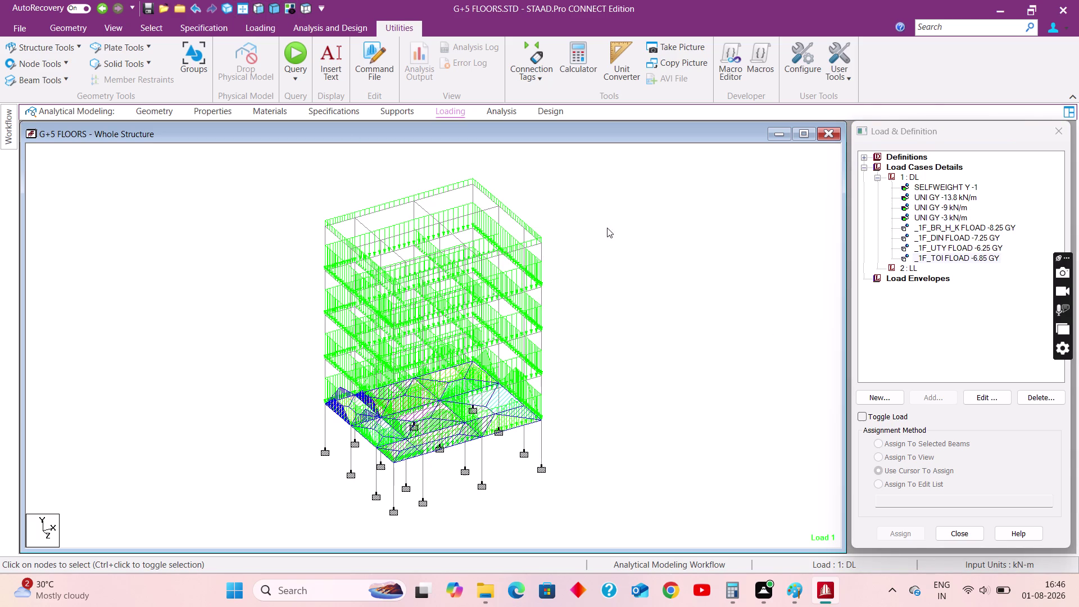
click(907, 177)
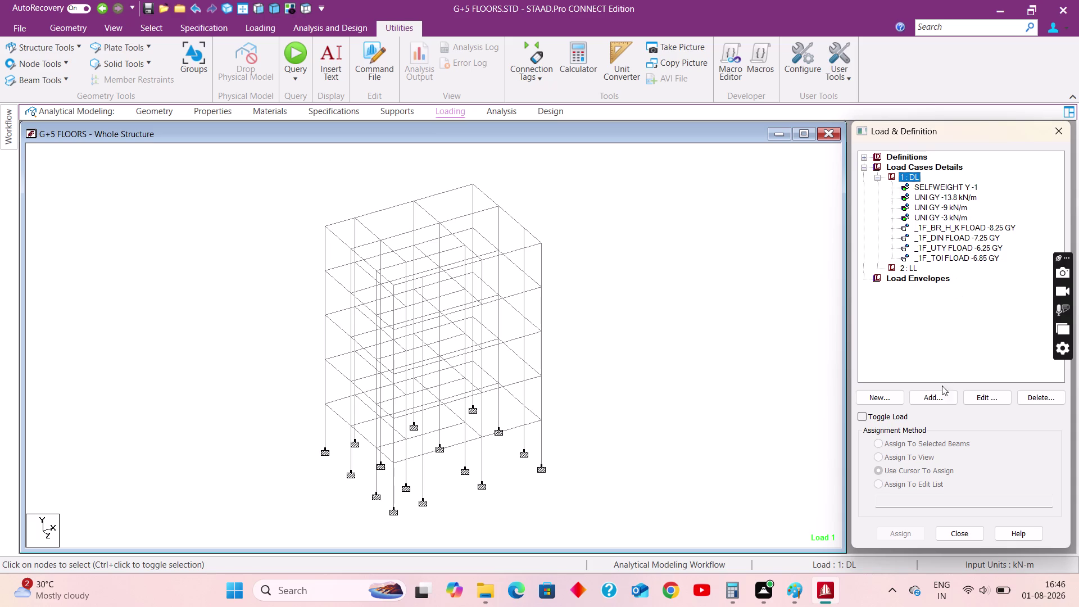
click(942, 394)
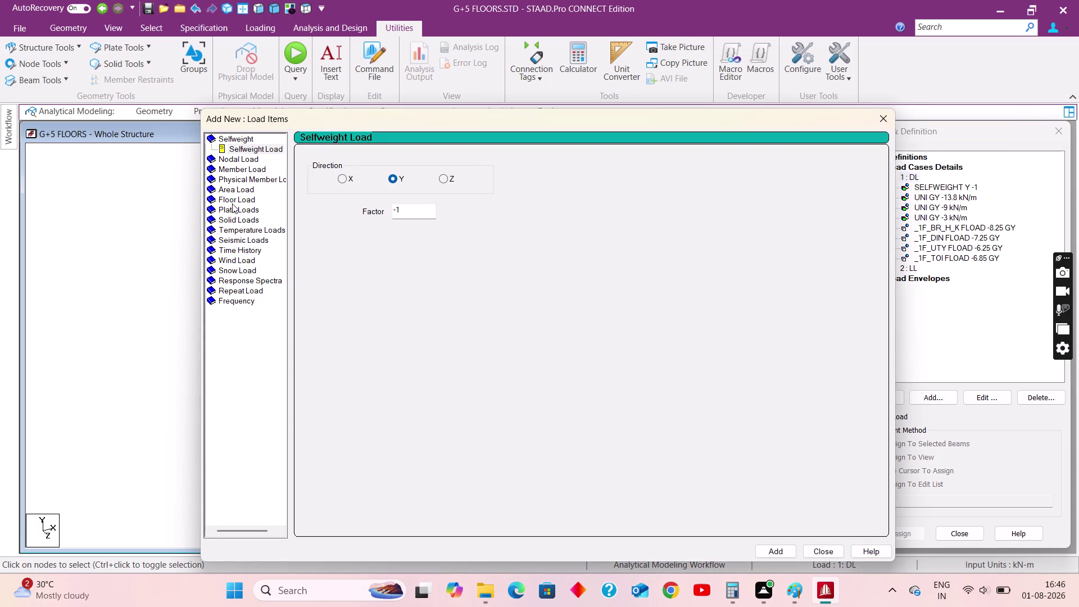
Add a group floor load of -8.25 kN/m2 on _2F_BR_H_K.
click(233, 199)
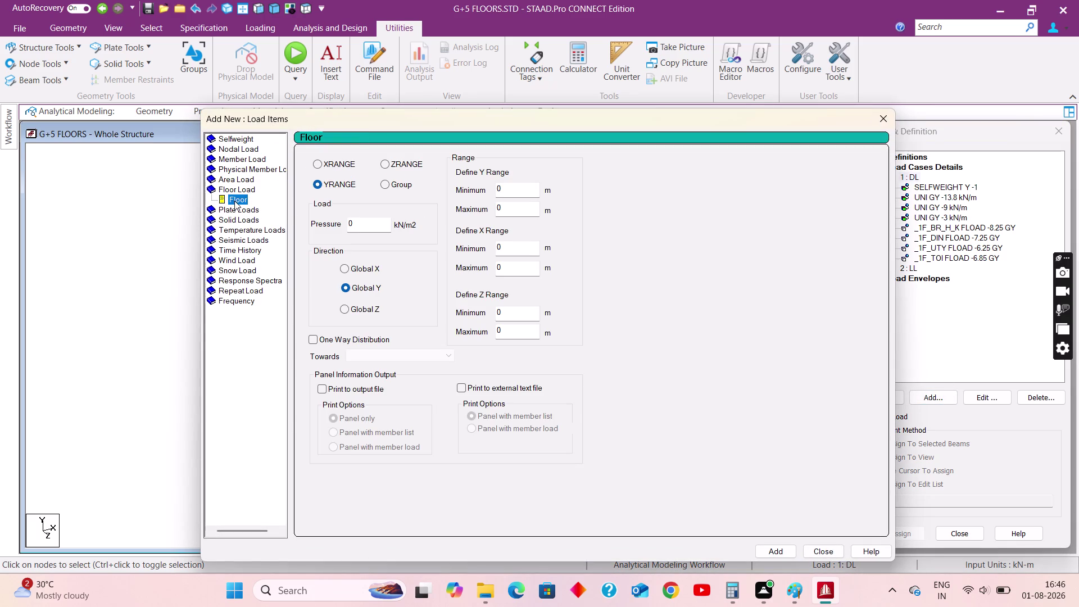
click(391, 185)
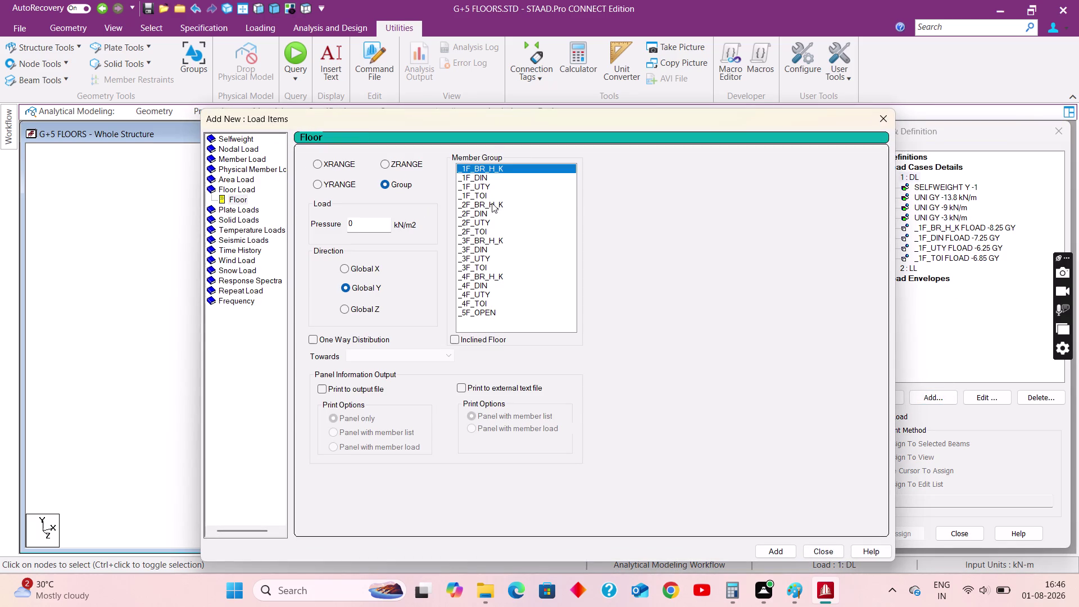
click(491, 202)
drag(382, 228, 283, 228)
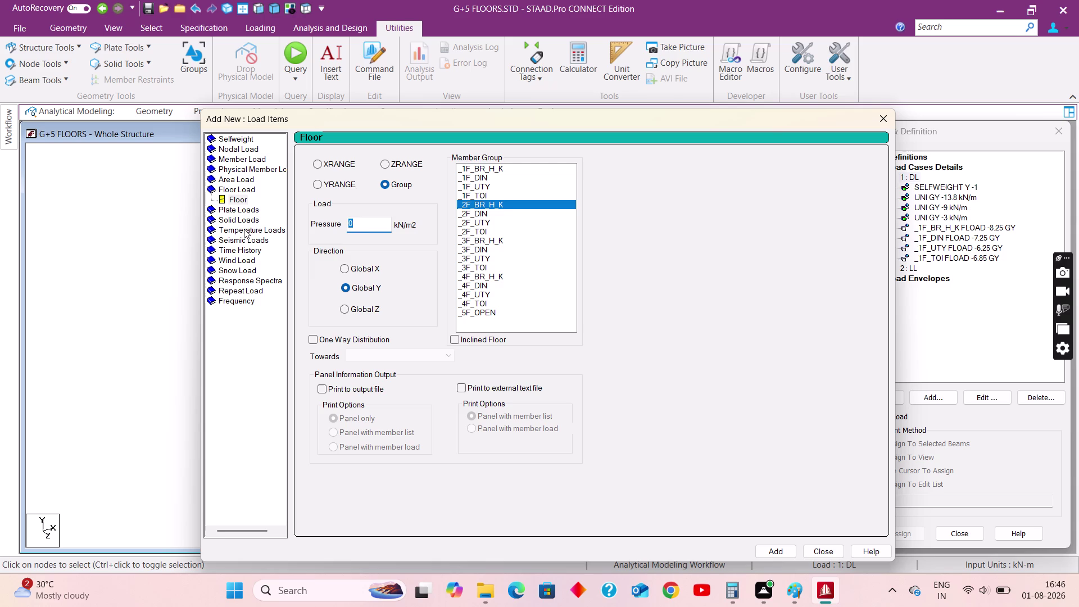
key(minus)
text(8.2)
text(5)
click(775, 550)
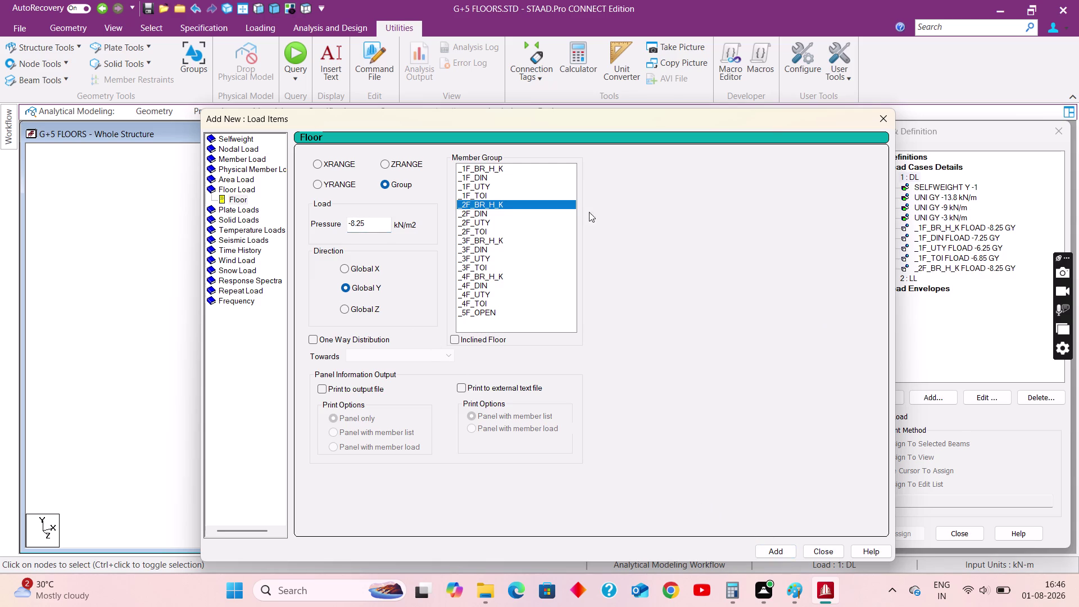
Add a -7.25 kN/m2 floor load on _2F_DIN.
click(480, 211)
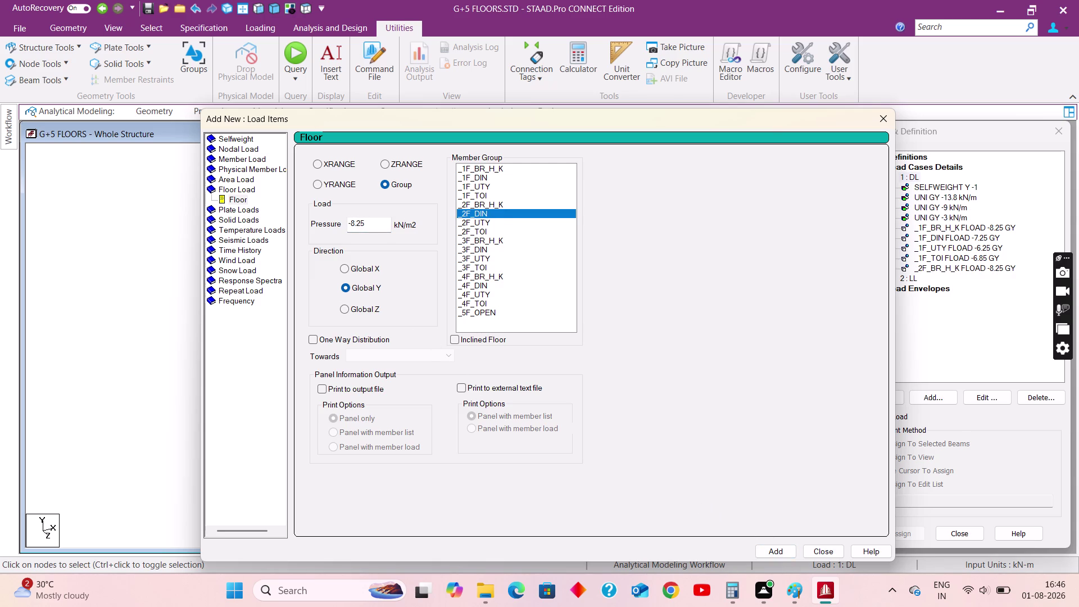
click(355, 224)
key(BackSpace)
key(7)
click(777, 548)
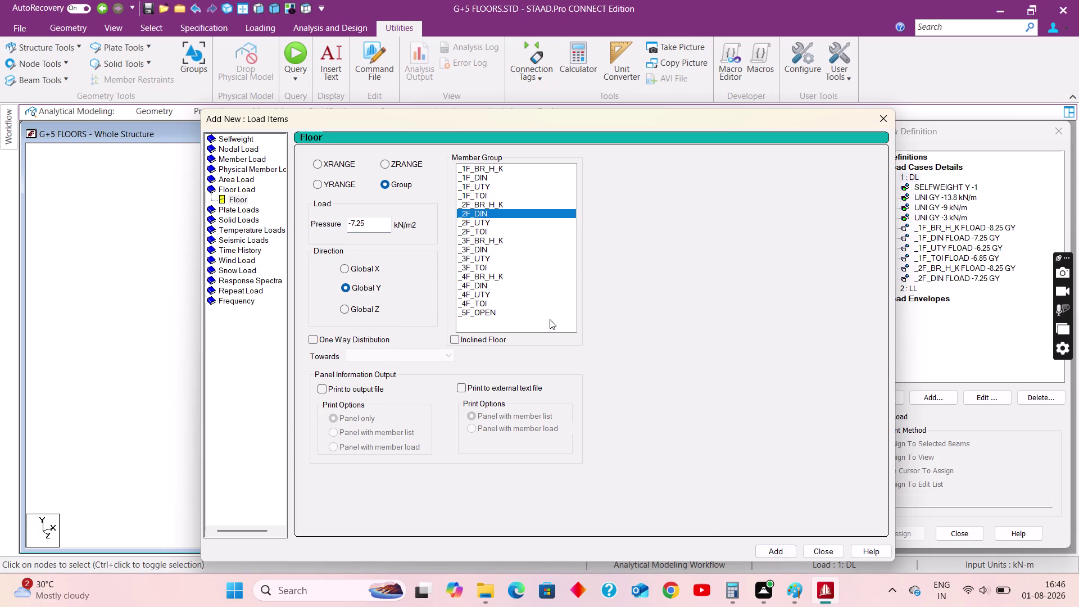
Add a -6.25 kN/m2 floor load on _2F_UTY.
click(479, 226)
click(354, 222)
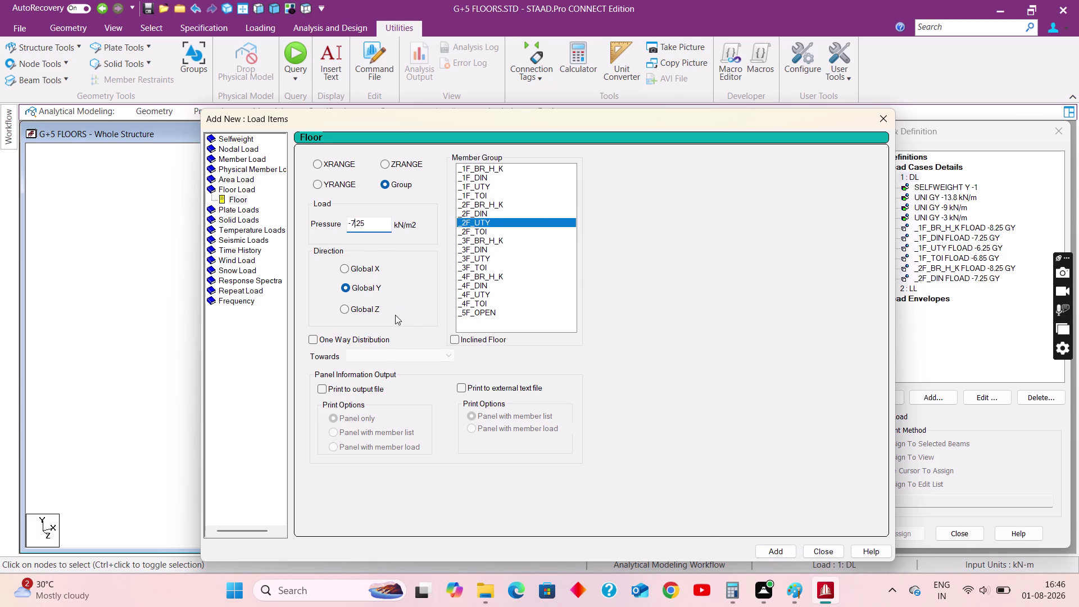
key(BackSpace)
key(6)
click(776, 553)
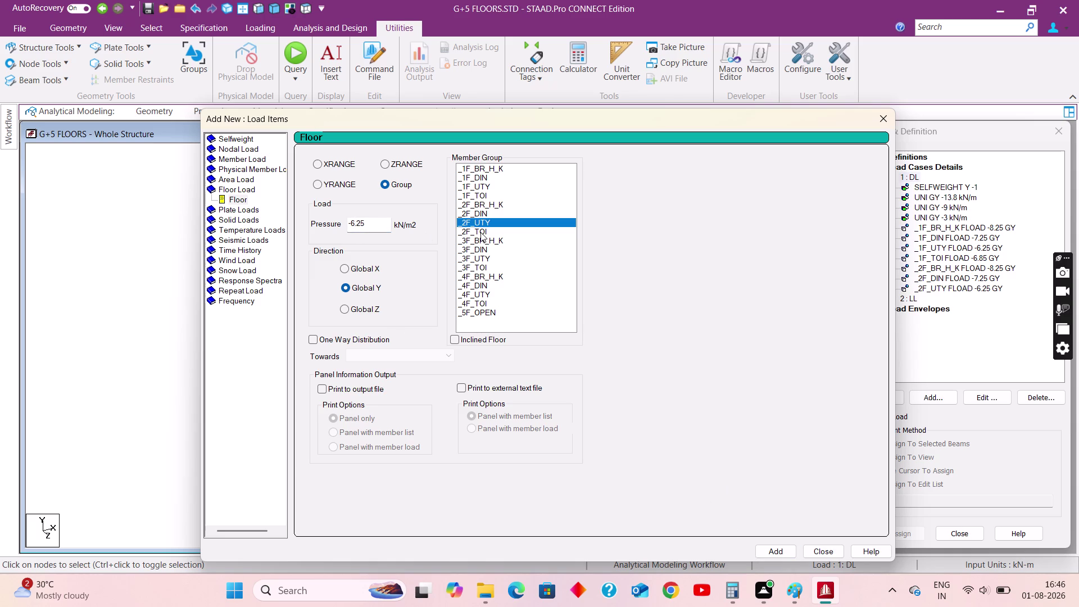
Add a -6.85 kN/m2 floor load on _2F_TOI.
click(481, 232)
click(359, 223)
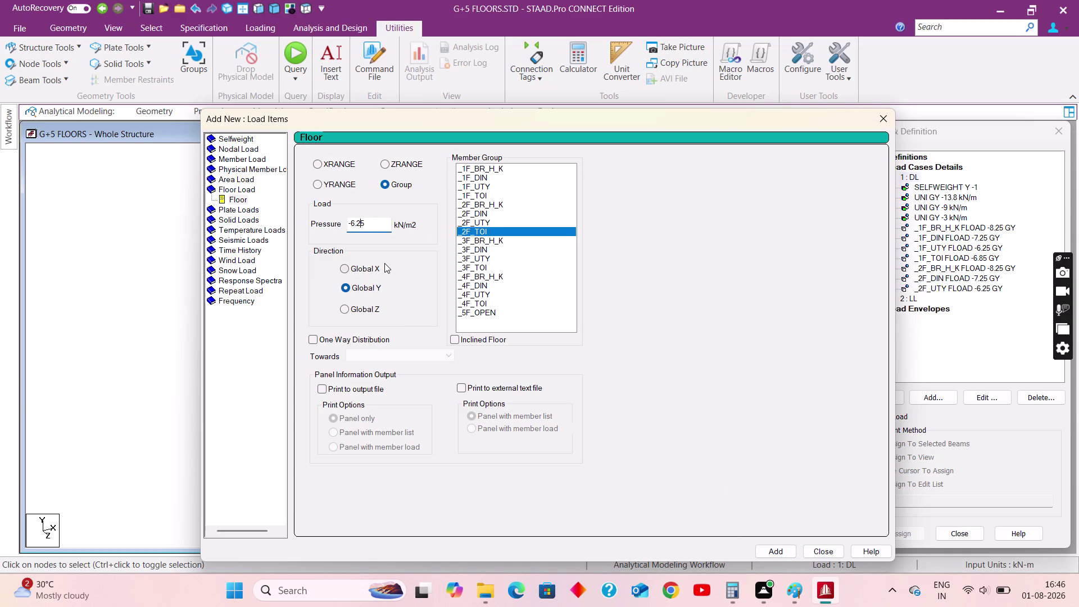
key(BackSpace)
key(8)
click(773, 549)
Add a -8.25 kN/m2 floor load on _3F_BR_H_K.
click(494, 240)
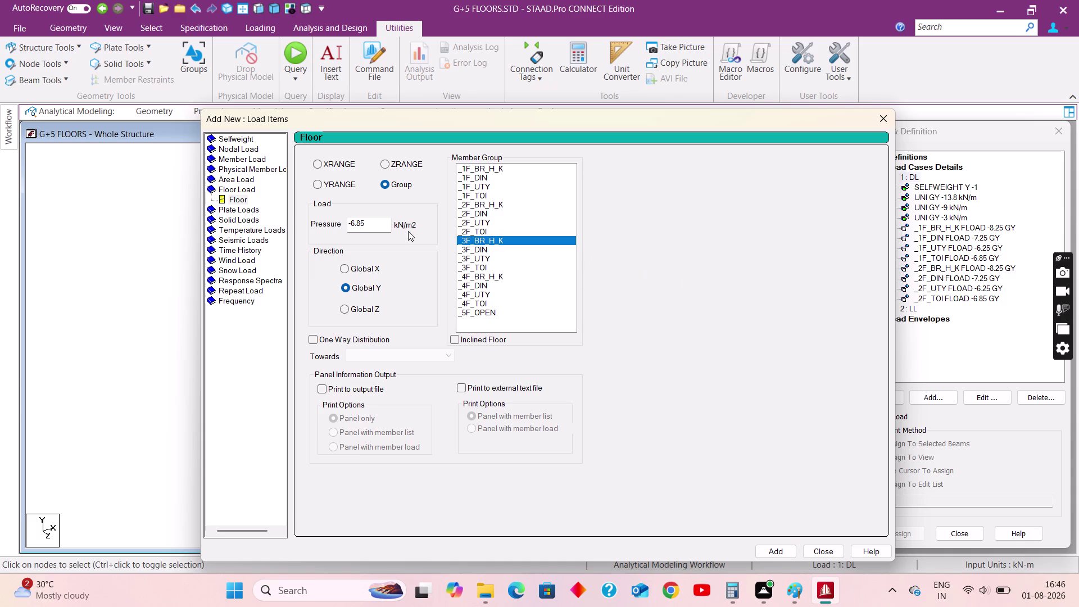
drag(371, 223, 341, 226)
text(-8.2)
text(5)
click(772, 549)
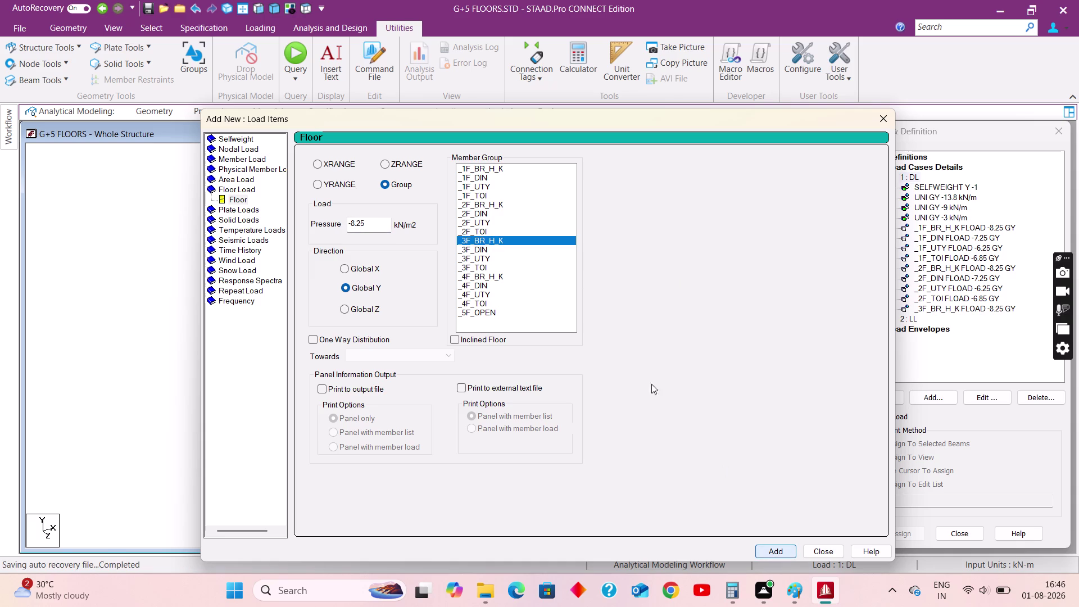
Add floor loads of -7.25 on _3F_DIN and -6.25 on _3F_UTY.
click(478, 249)
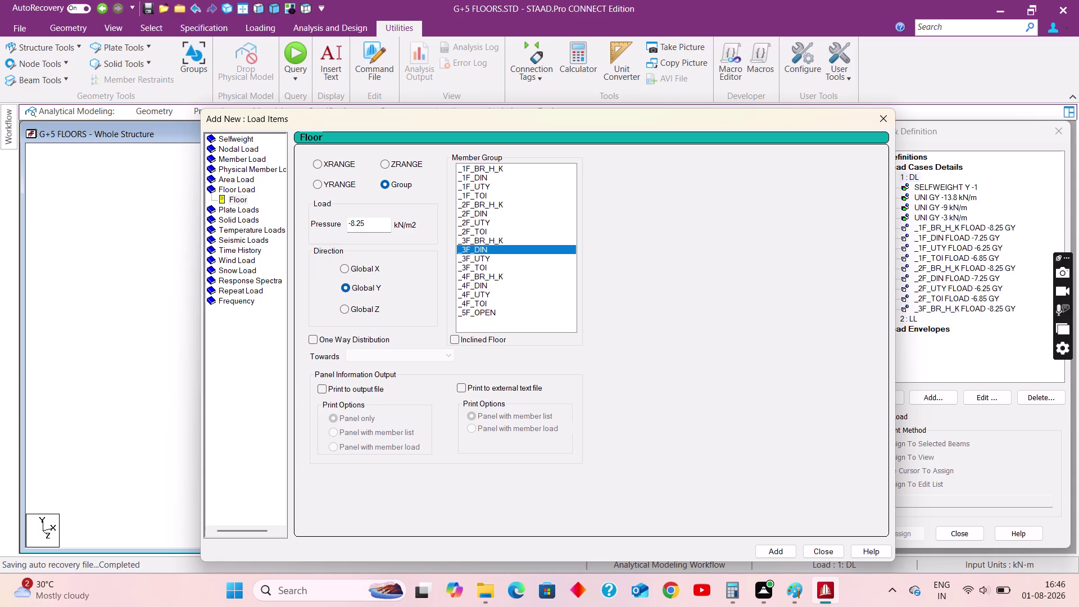
drag(355, 223, 354, 240)
key(BackSpace)
key(7)
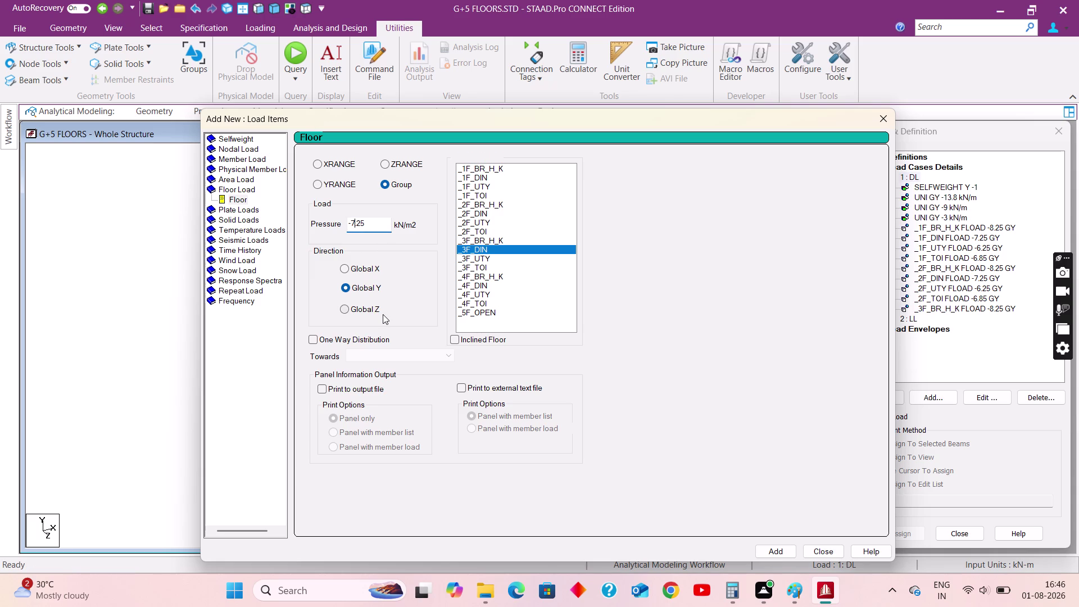
click(779, 552)
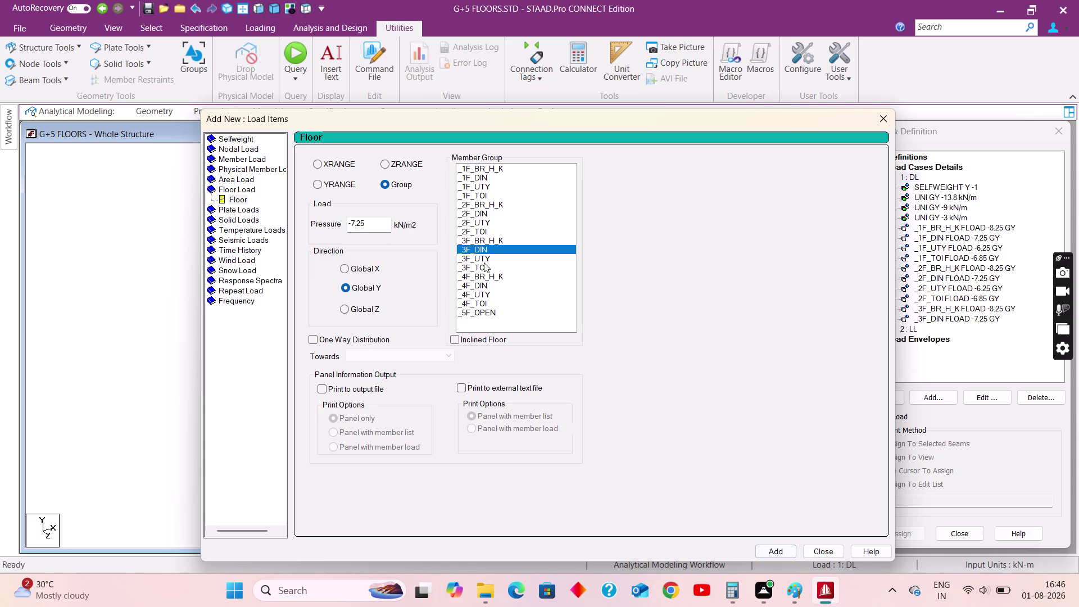
click(484, 260)
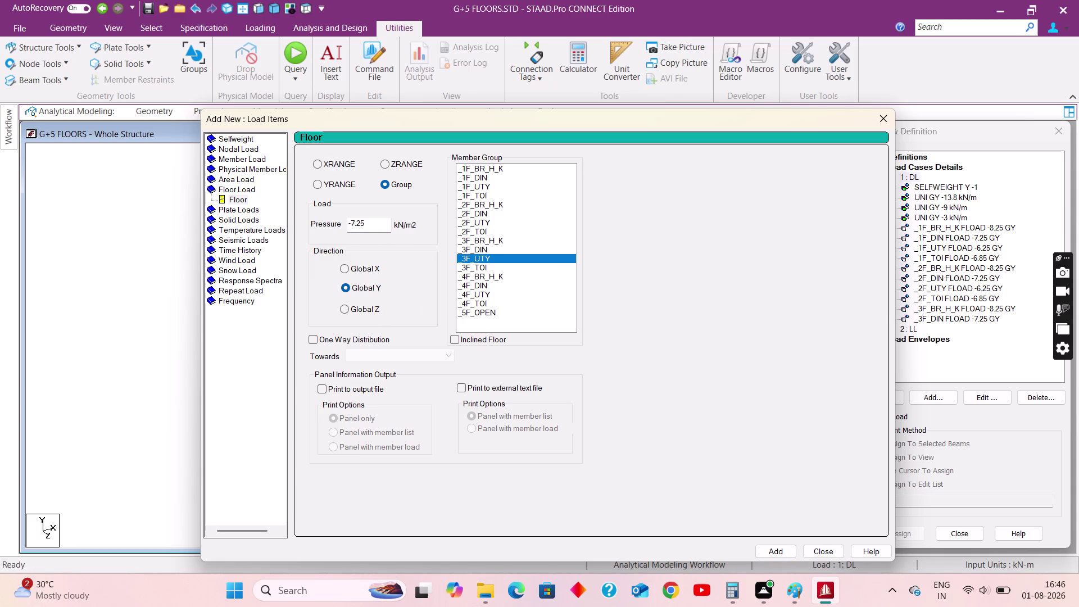
click(354, 222)
key(BackSpace)
key(6)
click(773, 554)
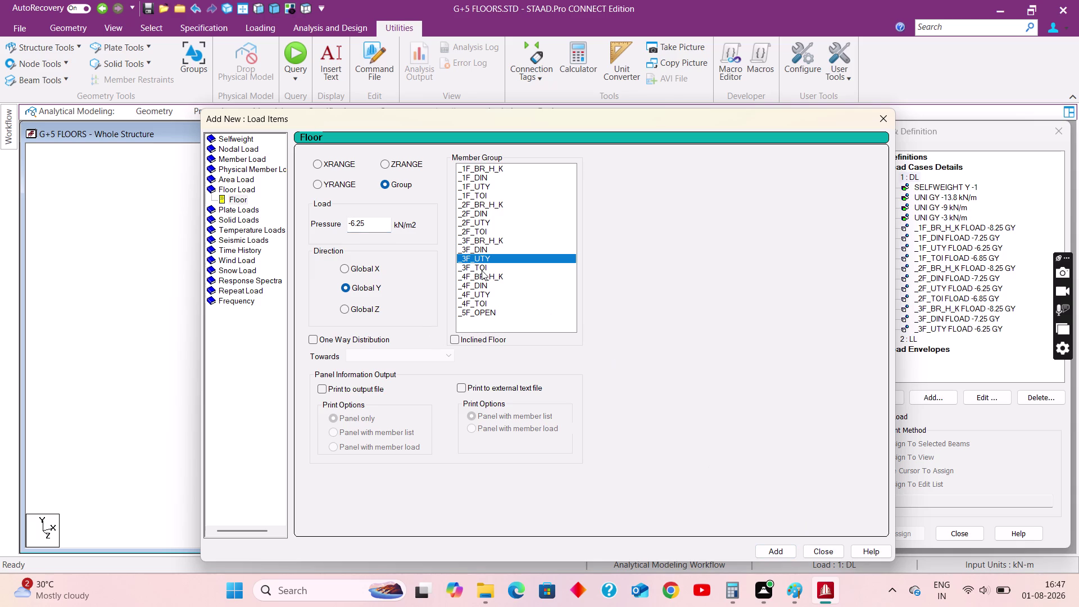
Add floor loads of -6.85 on _3F_TOI and -8.25 on _4F_BR_H_K.
click(478, 269)
click(363, 225)
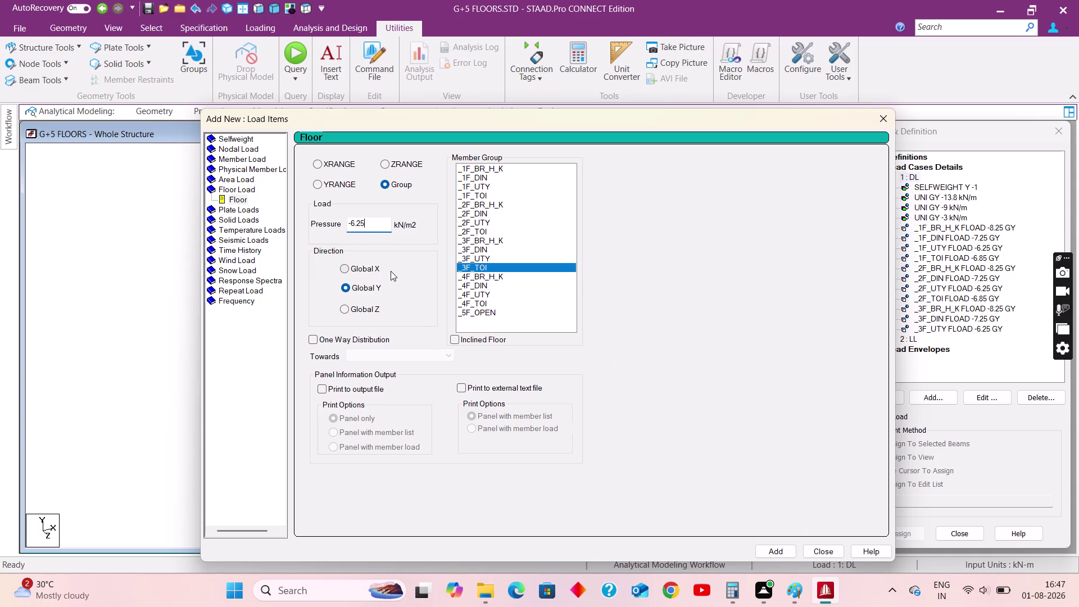
key(BackSpace)
key(BackSpace)
text(85)
click(763, 550)
click(493, 277)
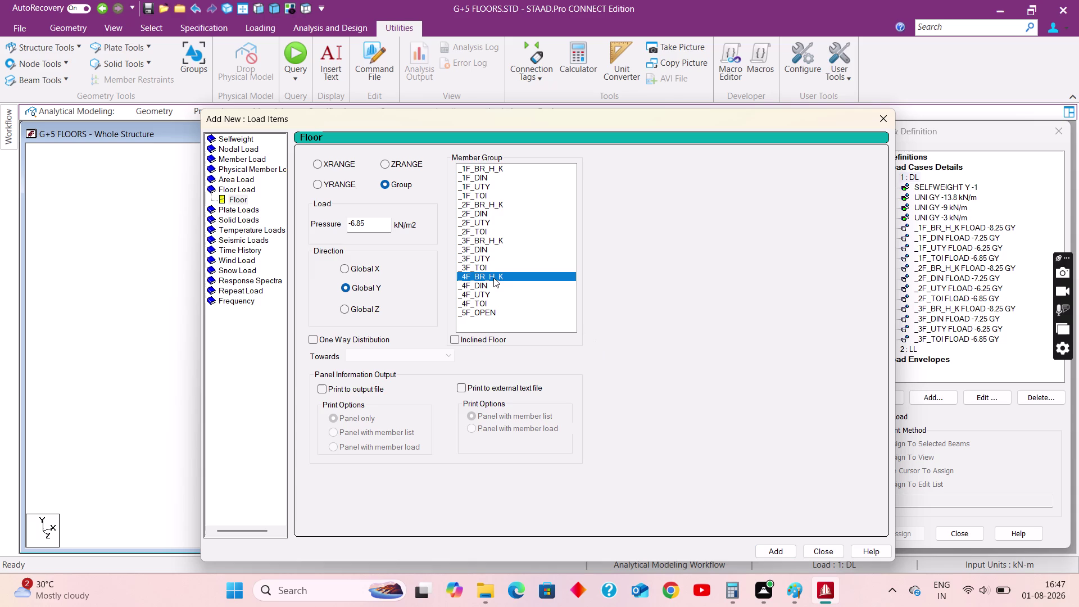
drag(362, 223, 330, 223)
text(-)
text(8.25)
click(776, 550)
Add a -7.25 floor load on _4F_DIN, then a second _4F_DIN load at -6.25.
click(481, 283)
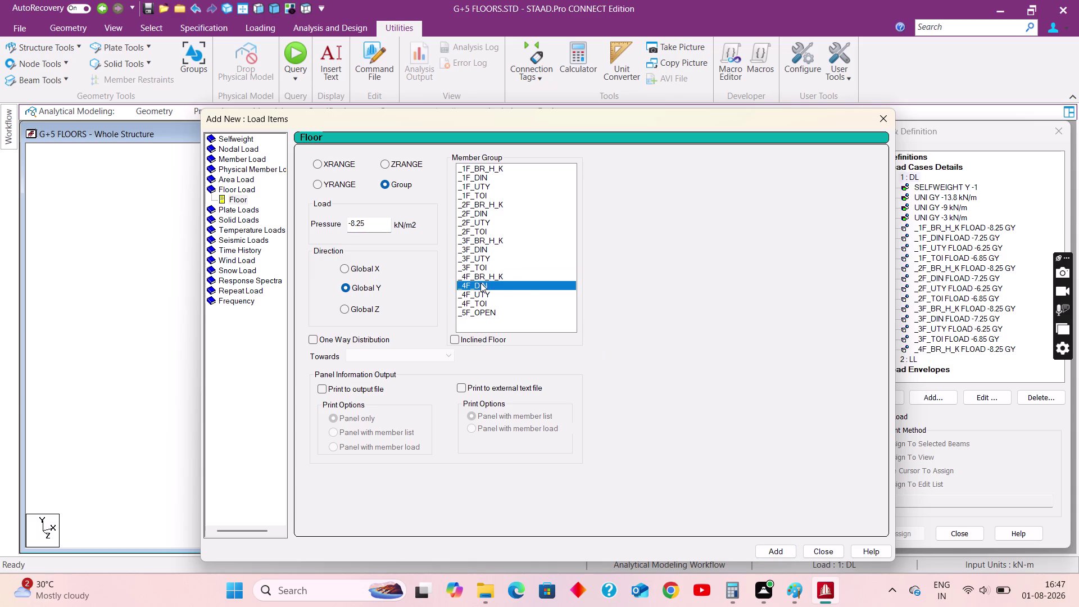
click(355, 223)
key(BackSpace)
key(7)
click(782, 551)
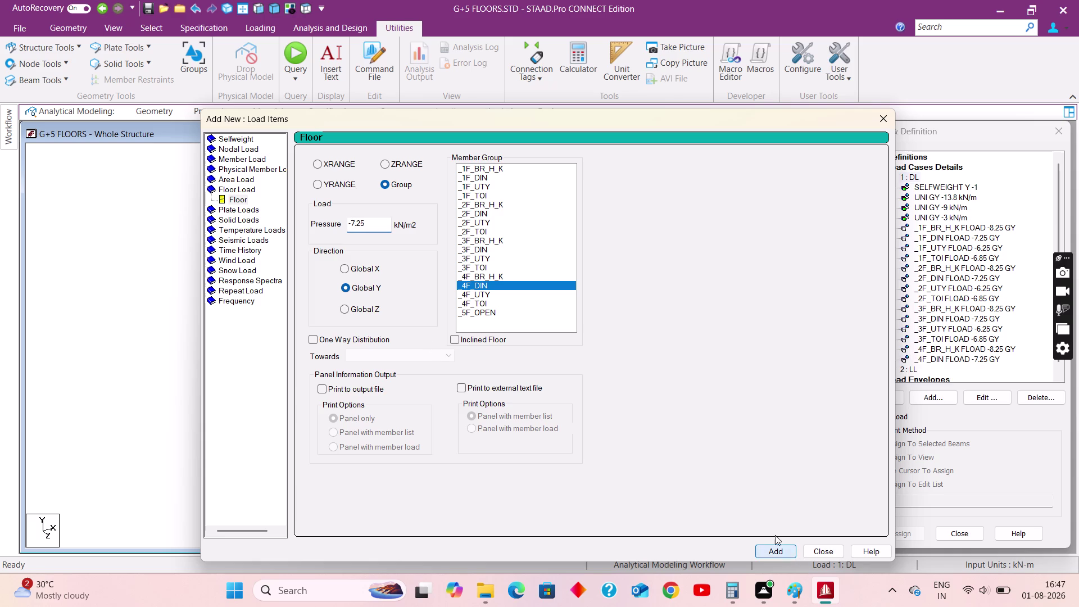
click(354, 222)
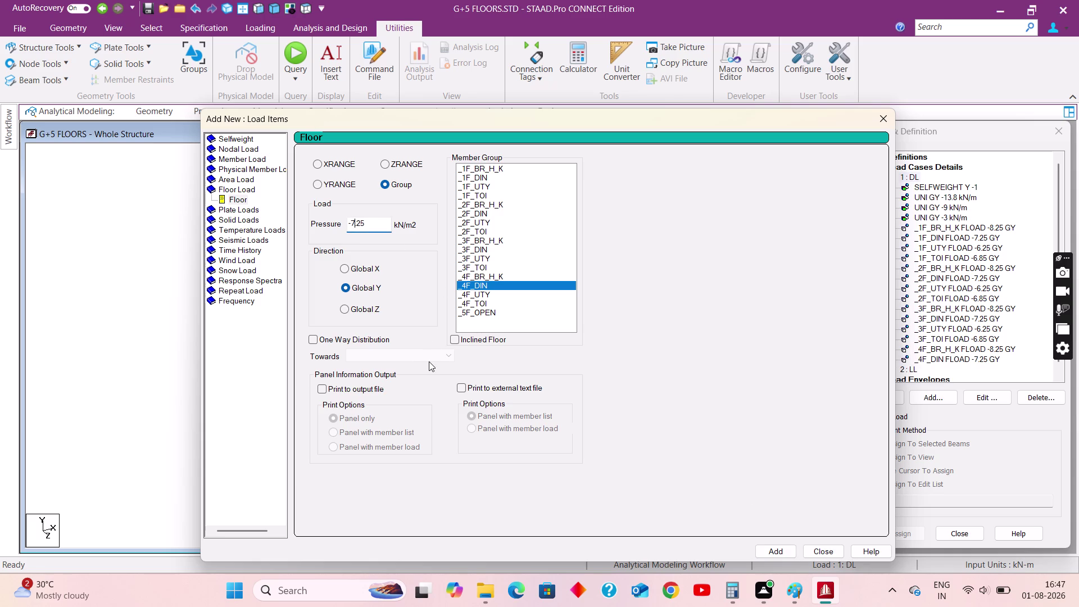
key(BackSpace)
key(6)
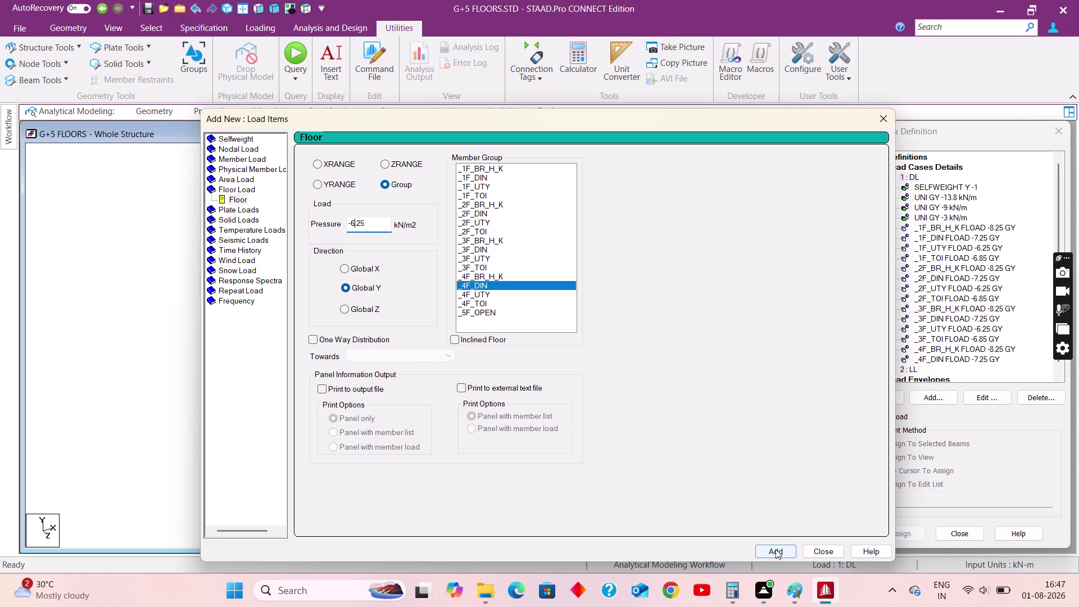
click(776, 549)
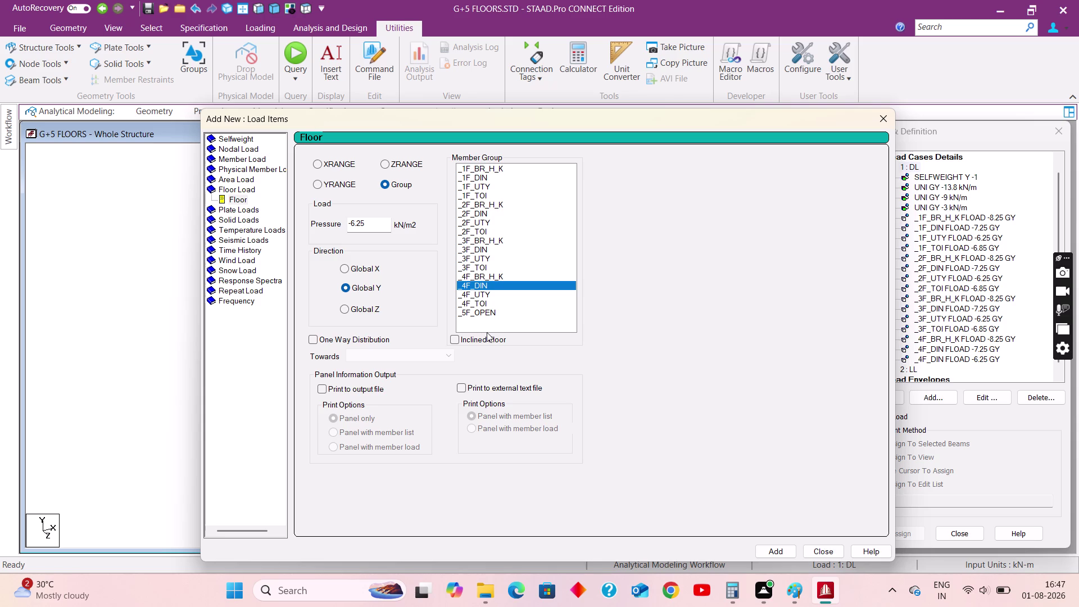
Add a -6.85 floor load on _4F_TOI and close the load items window.
click(481, 302)
click(359, 223)
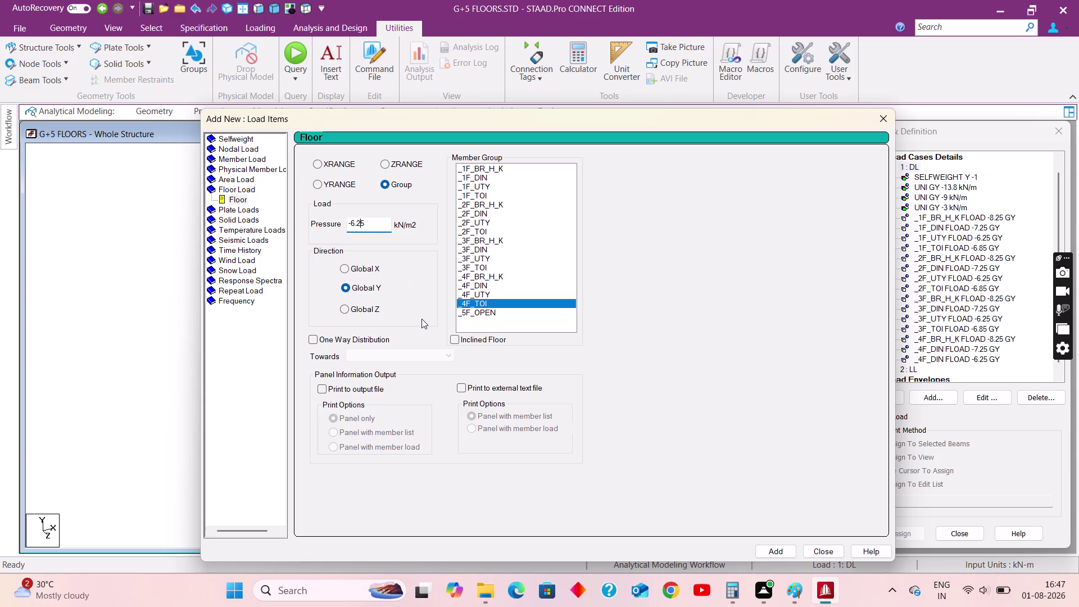
key(BackSpace)
key(8)
click(784, 549)
click(822, 547)
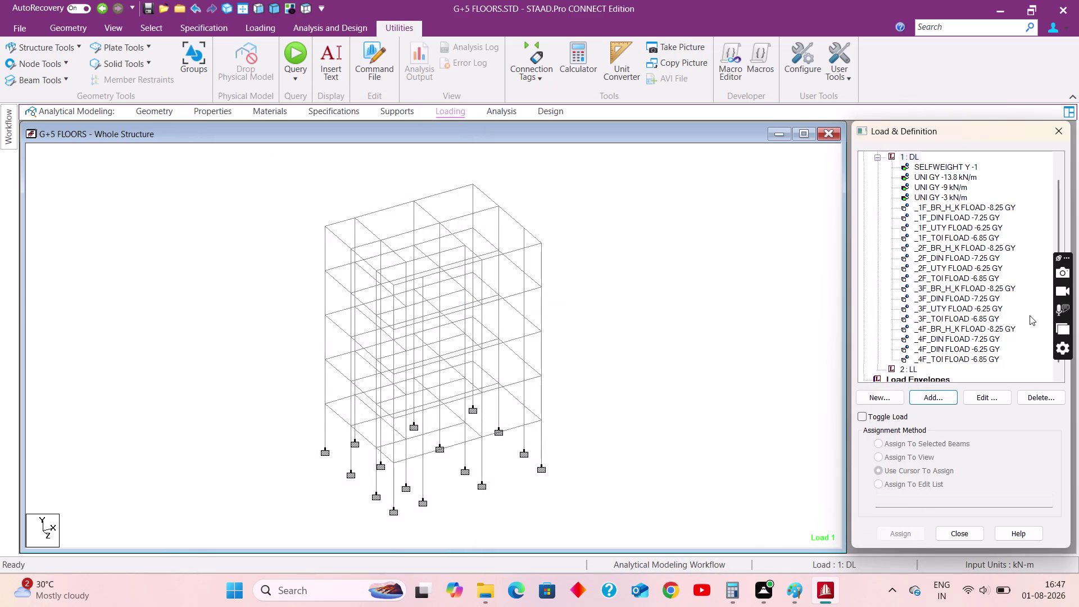
Delete the duplicate -6.25 _4F_DIN floor load from the DL case.
click(1007, 329)
click(990, 338)
click(988, 349)
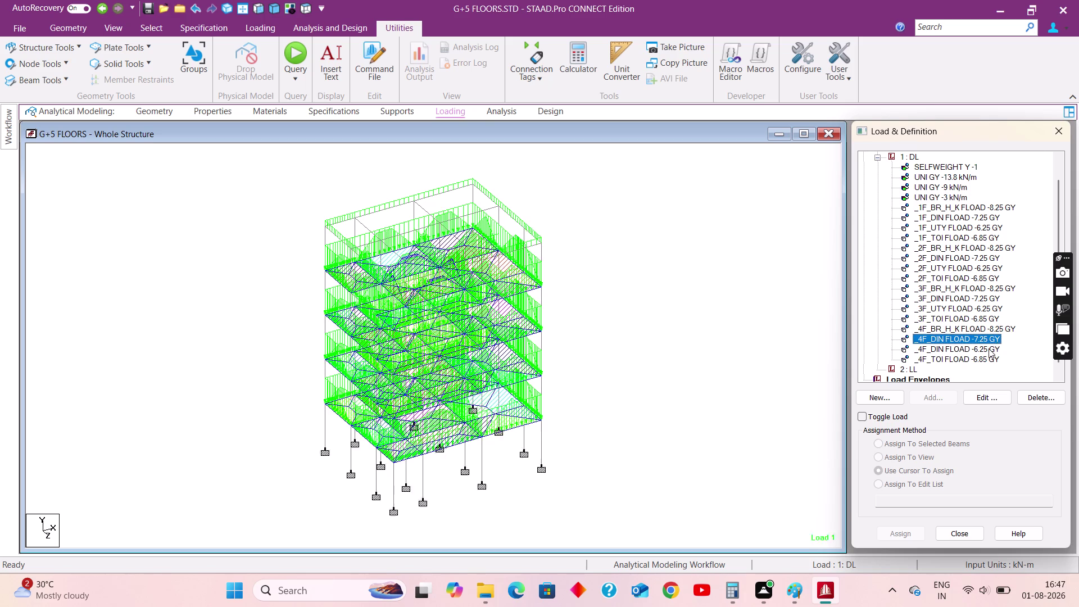
click(993, 403)
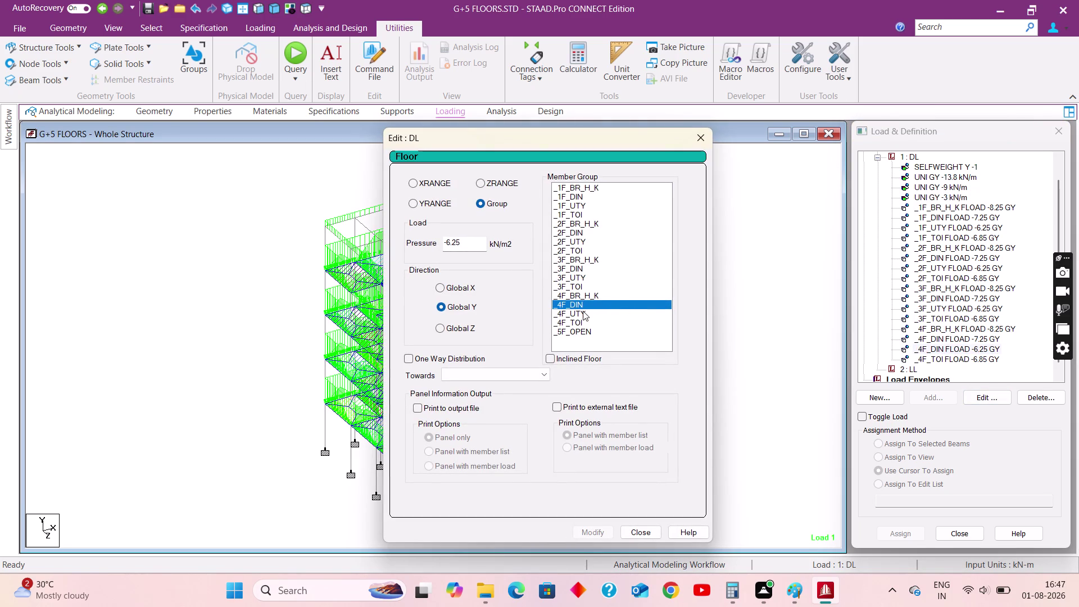
click(579, 313)
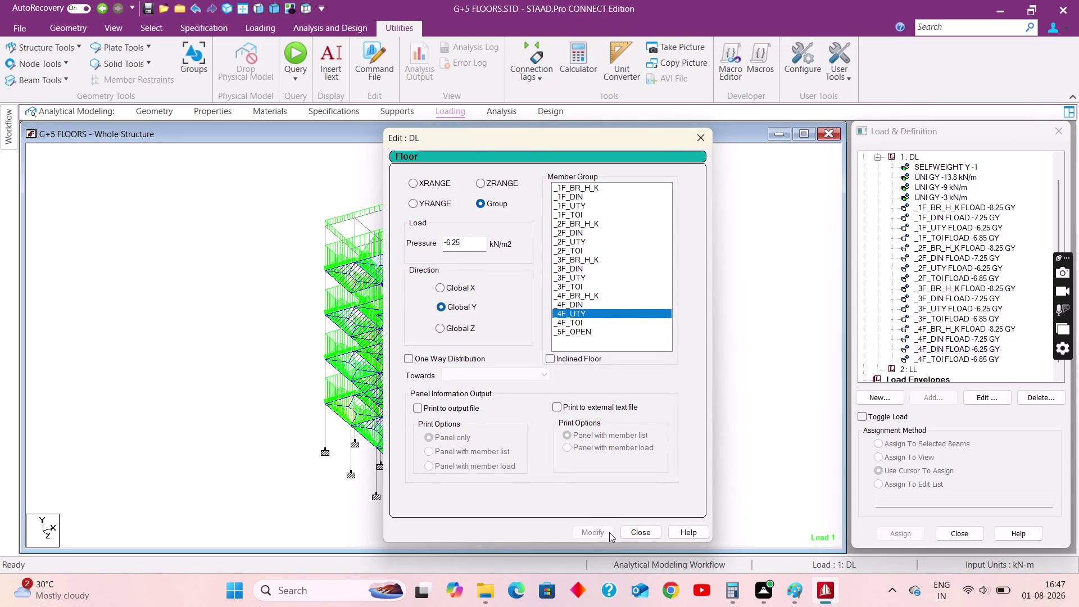
click(706, 140)
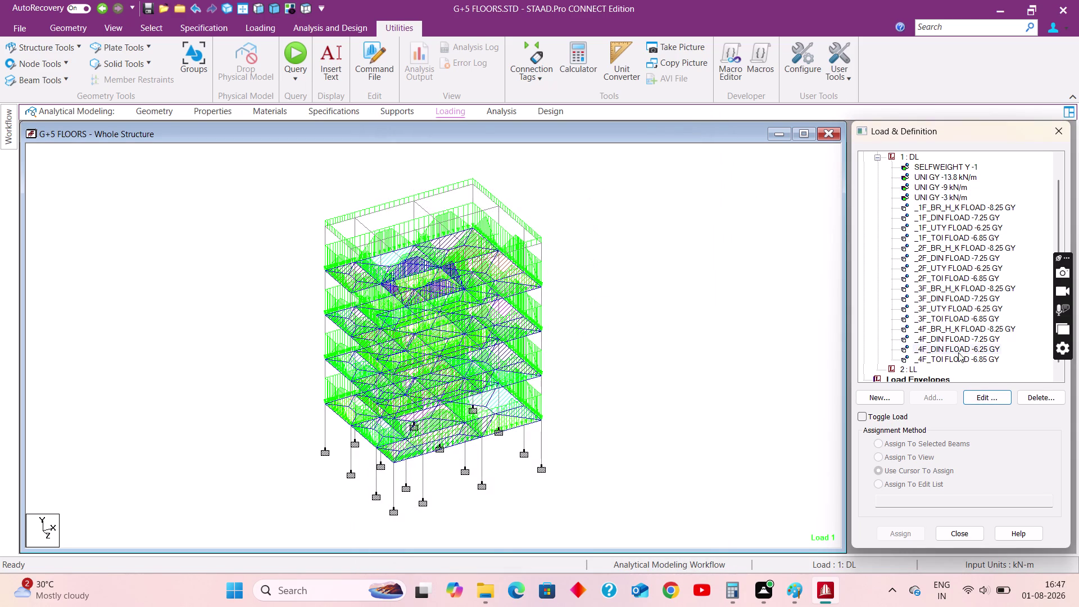
click(958, 349)
click(1040, 394)
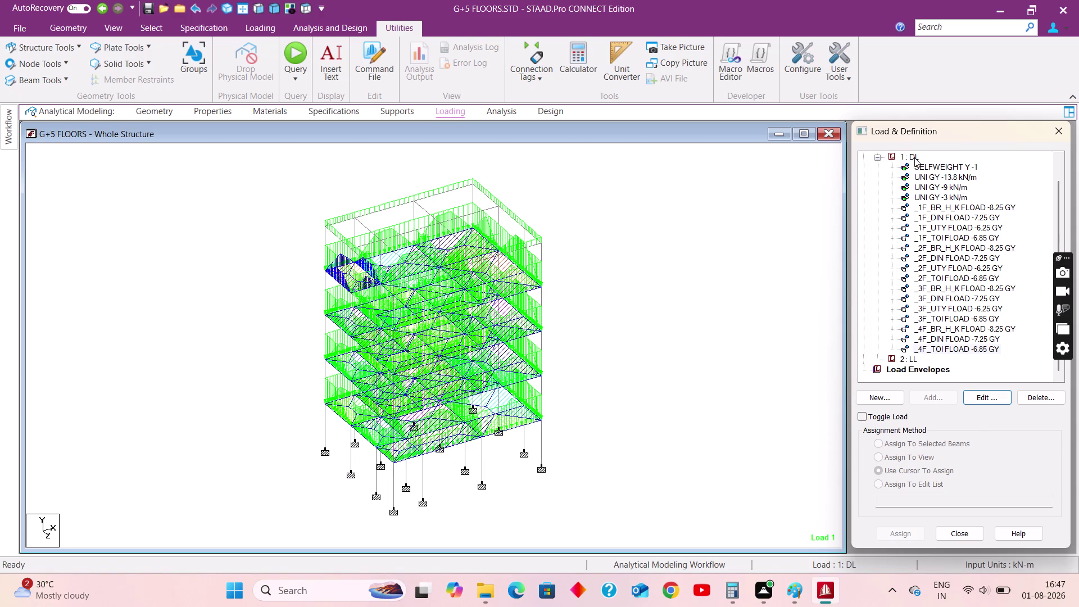
Add a -6.25 floor load by group on _4F_UTY to DL.
click(914, 157)
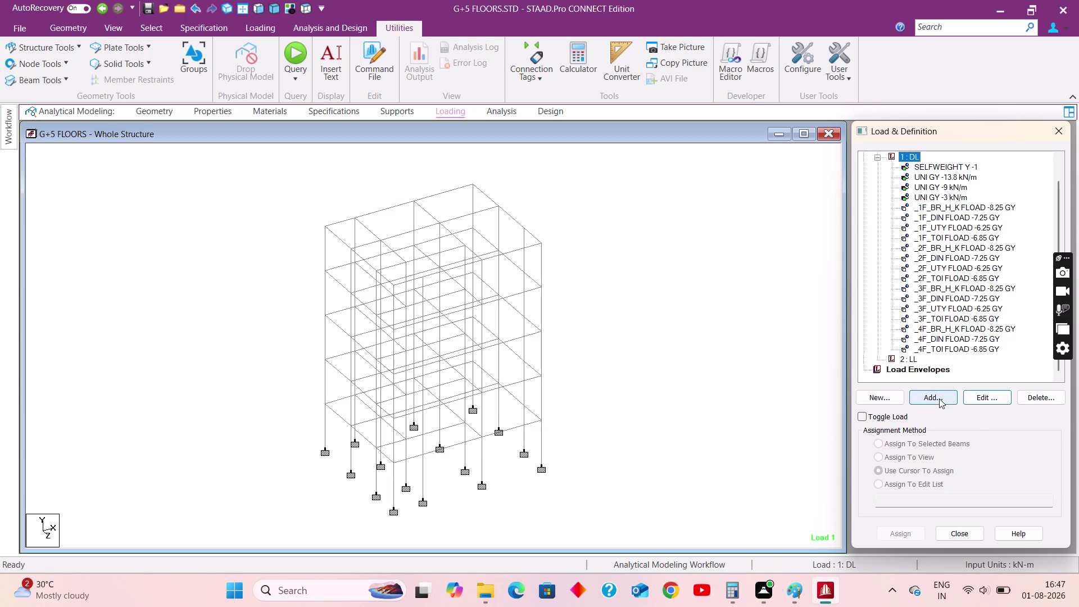
click(939, 393)
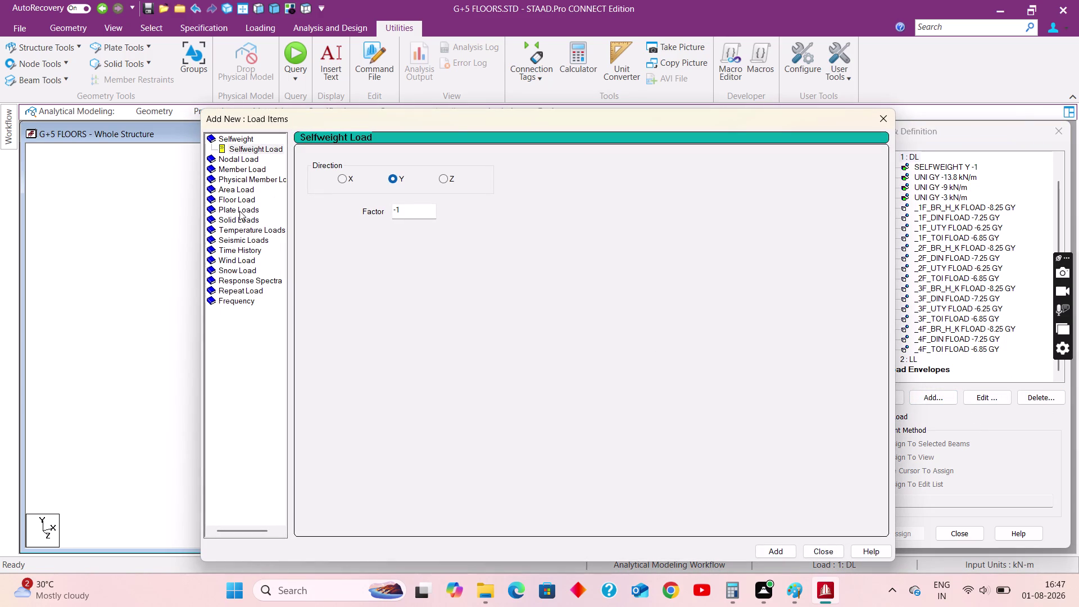
click(234, 199)
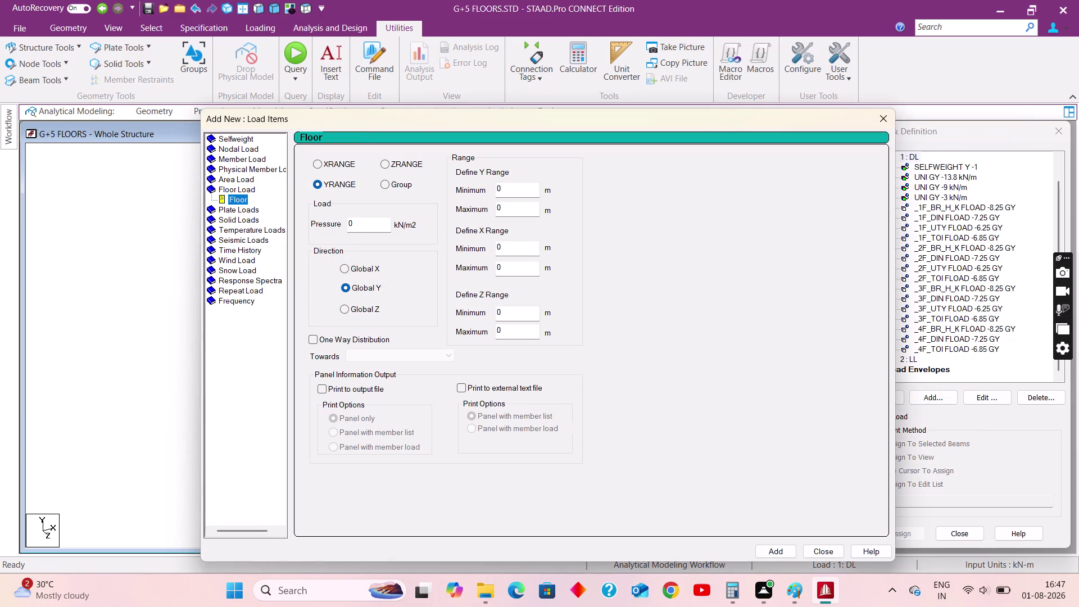
click(393, 182)
click(484, 294)
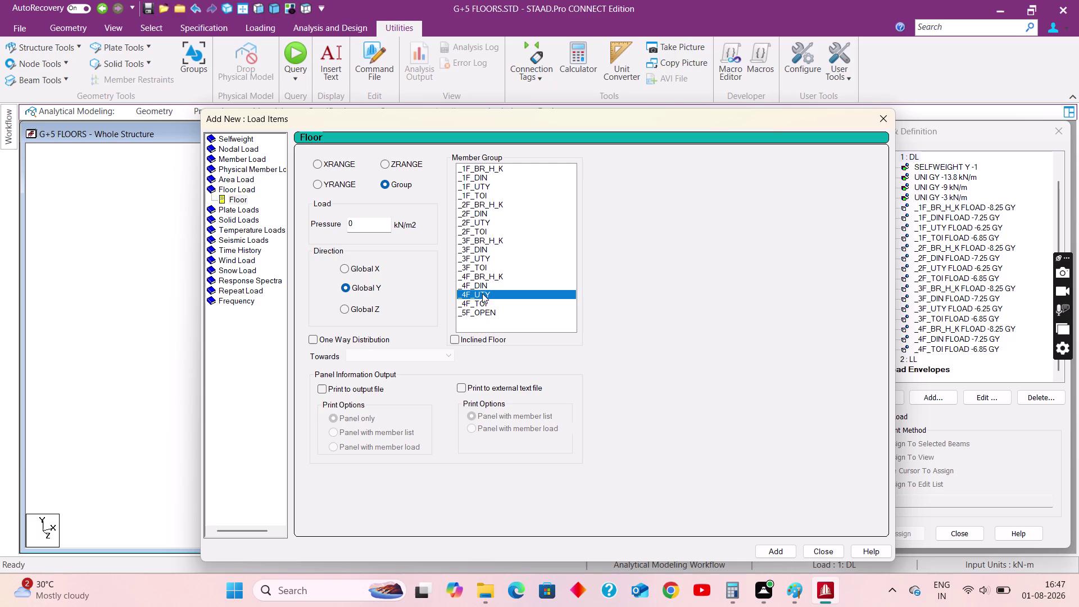
drag(363, 223, 350, 224)
key(minus)
text(6.25)
click(779, 546)
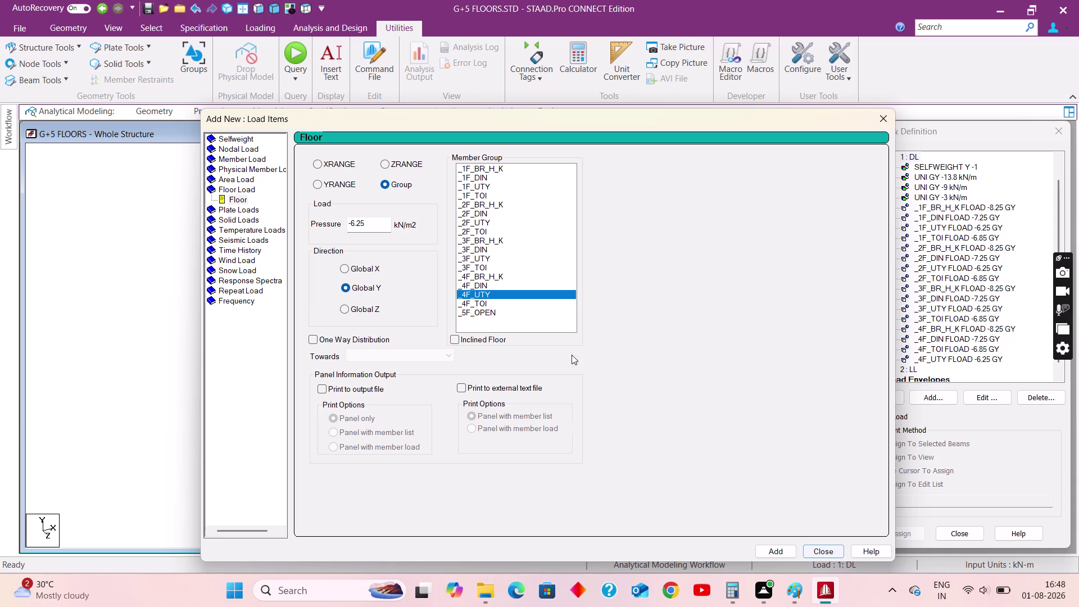
Add a -5.25 floor load on _5F_OPEN and close the load items window.
click(495, 312)
drag(373, 224, 319, 224)
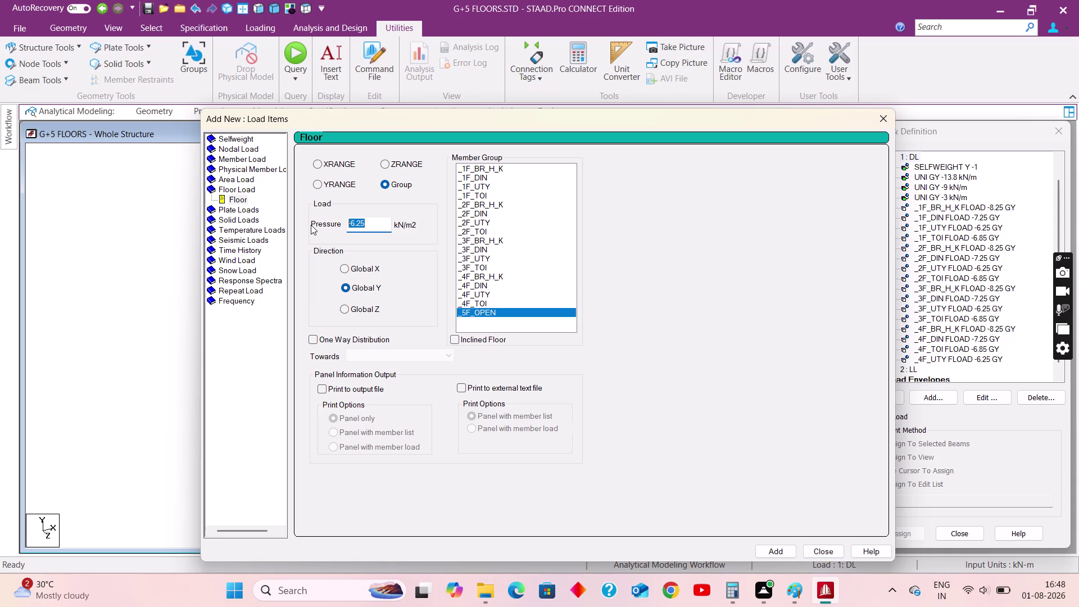
text(-5.2)
text(5)
click(776, 549)
click(816, 550)
Preview the DL floor loads on the frame, from _5F_OPEN down to _1F_UTY.
click(950, 359)
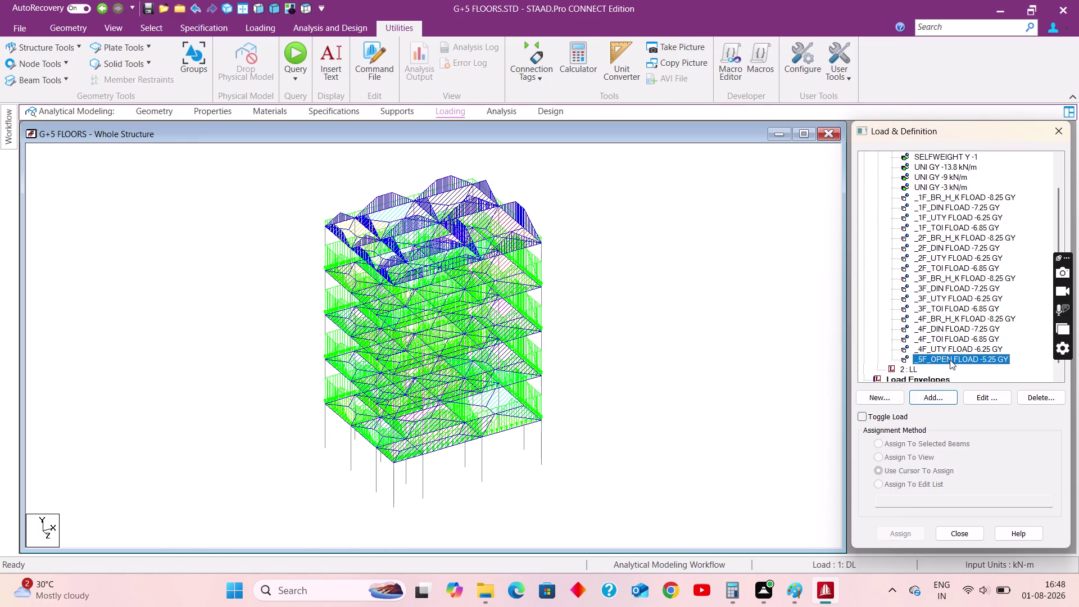
click(952, 348)
click(943, 335)
click(940, 312)
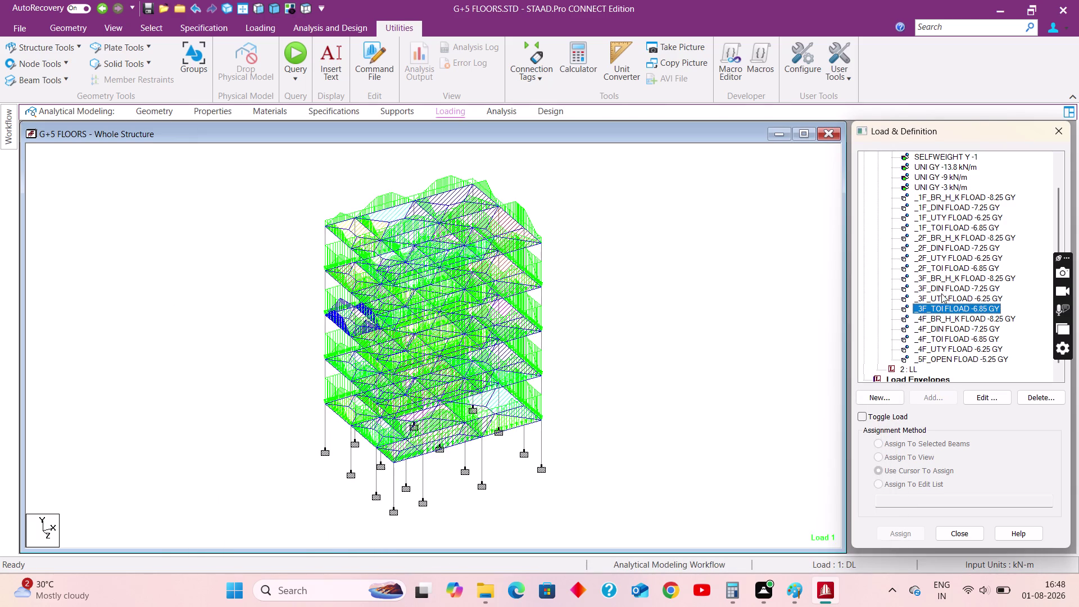
click(941, 293)
click(941, 276)
click(942, 251)
click(941, 220)
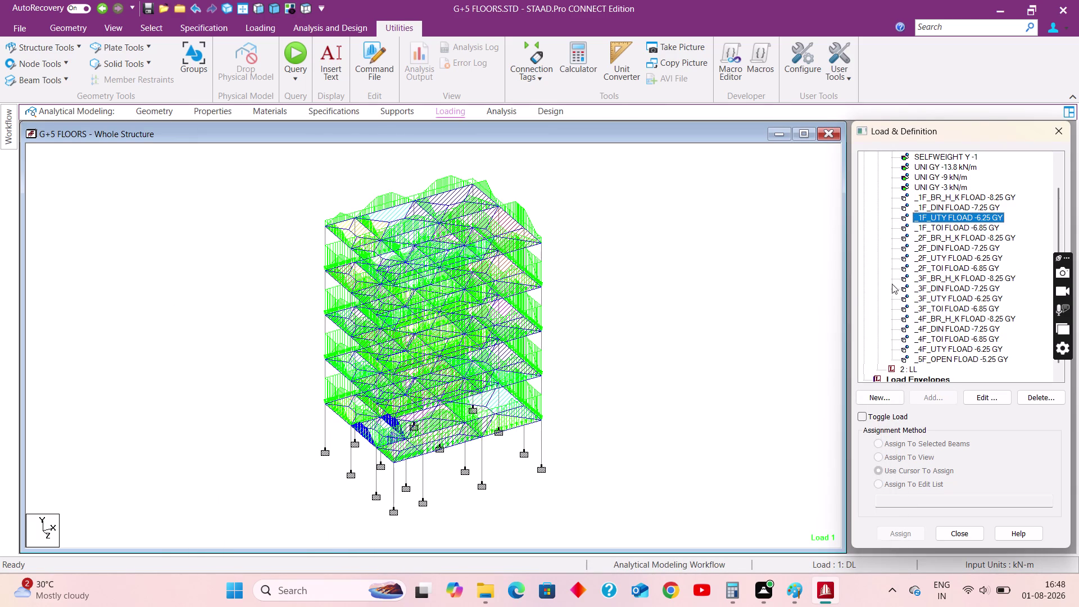
click(637, 292)
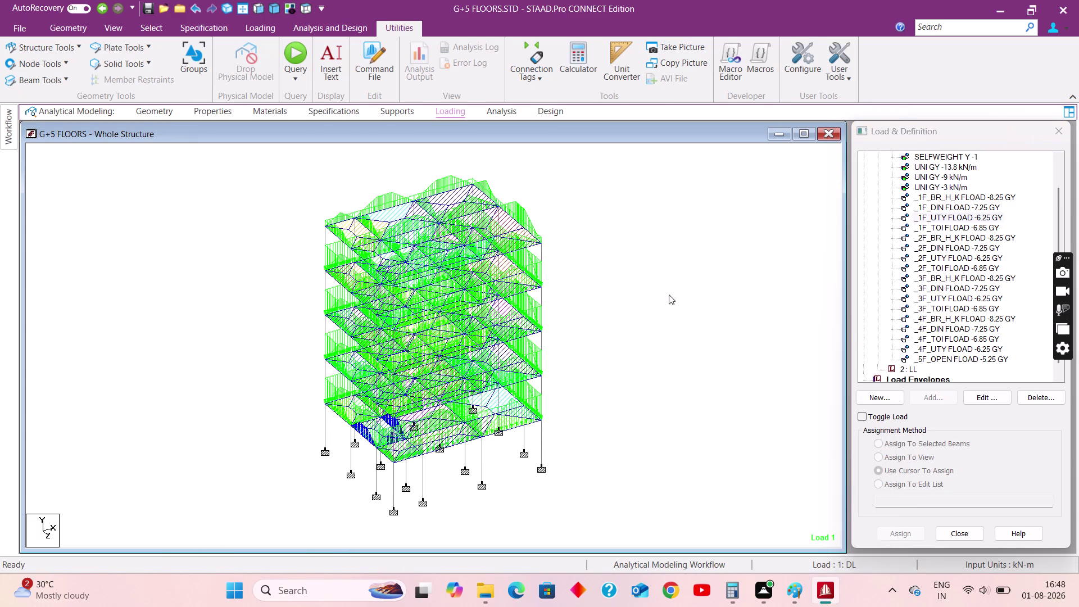
click(669, 295)
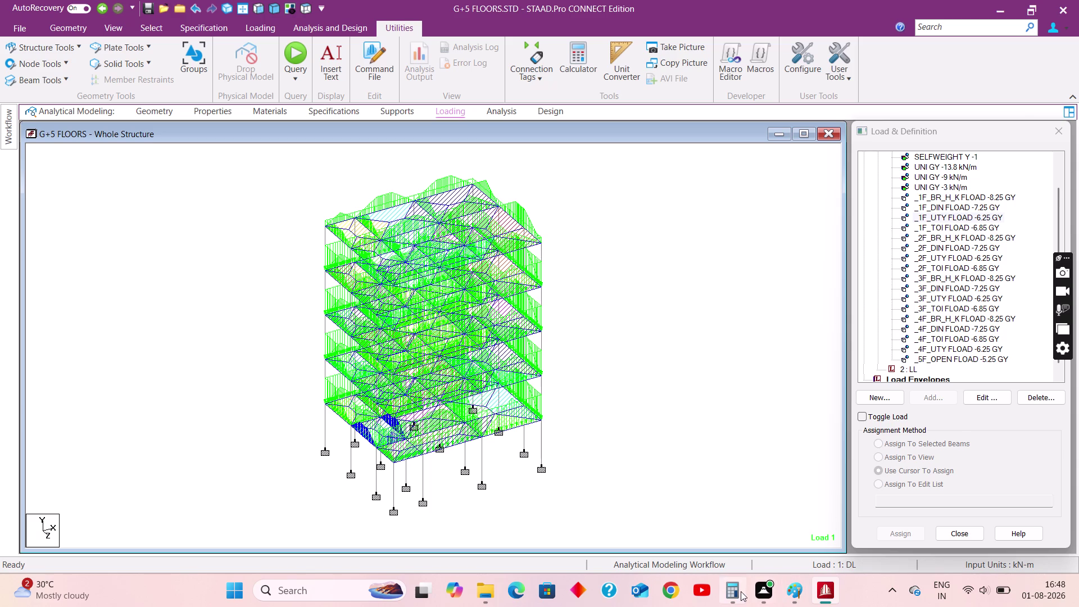
click(791, 587)
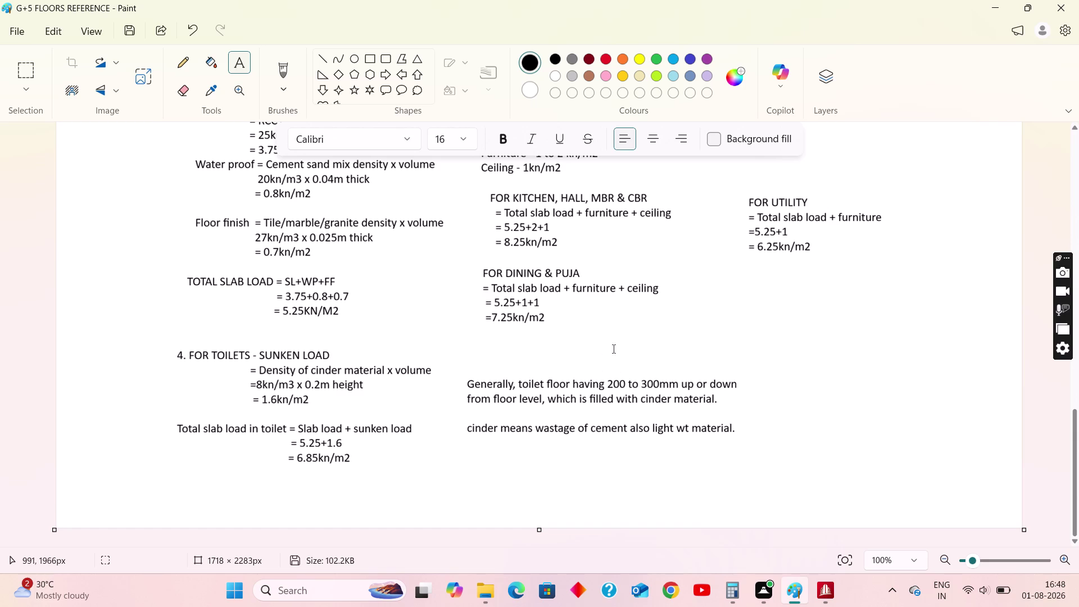
Scroll below the toilet sunken-load calculation, extending the canvas to 1718 × 2672 px.
scroll(down, 3)
drag(540, 532, 534, 564)
scroll(down, 3)
drag(541, 532, 541, 561)
scroll(down, 3)
drag(538, 533, 539, 567)
scroll(down, 3)
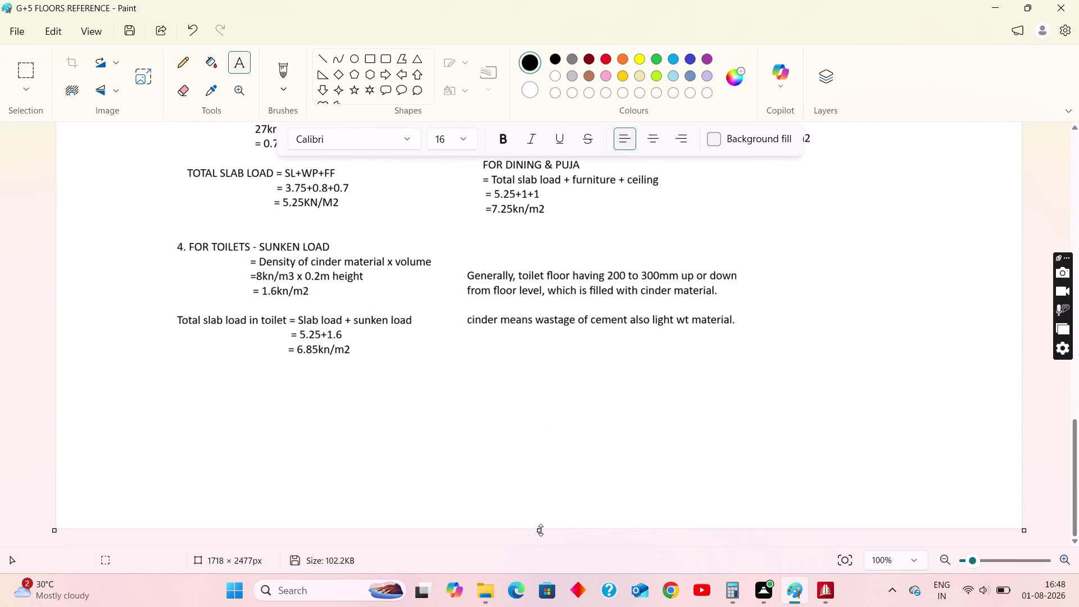
drag(541, 530, 540, 562)
scroll(down, 3)
drag(539, 533, 542, 548)
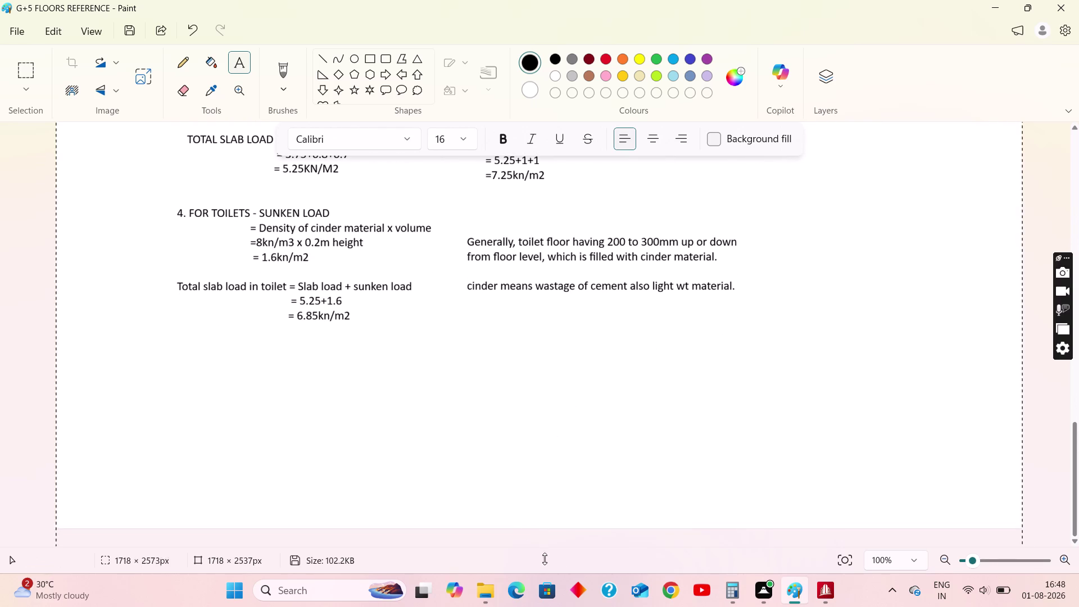
drag(542, 548, 545, 570)
scroll(down, 3)
drag(542, 533, 542, 562)
scroll(down, 3)
scroll(up, 3)
click(240, 57)
scroll(down, 3)
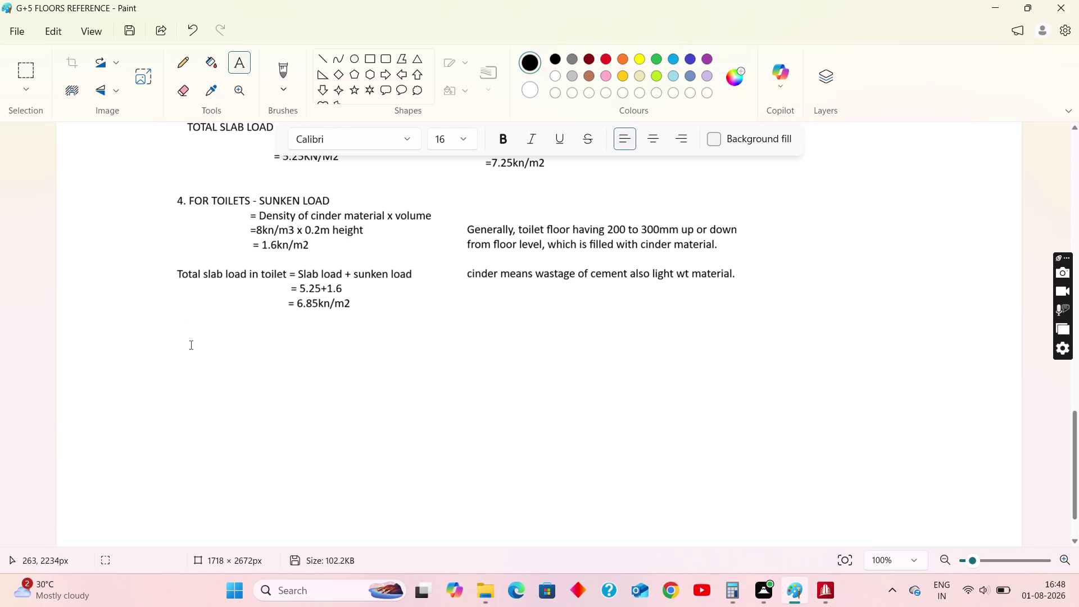
Add a text box below the toilet calculation headed '5. WATER TANK LOAD'.
drag(168, 335, 588, 467)
text(5)
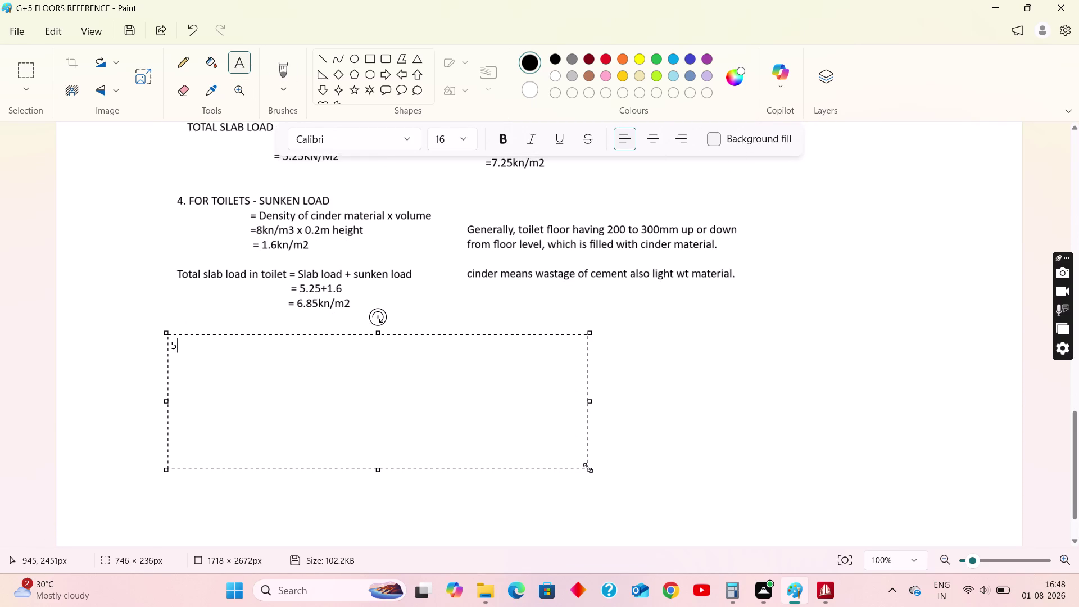
text(. WAT)
text(ER TANK L)
text(OAD)
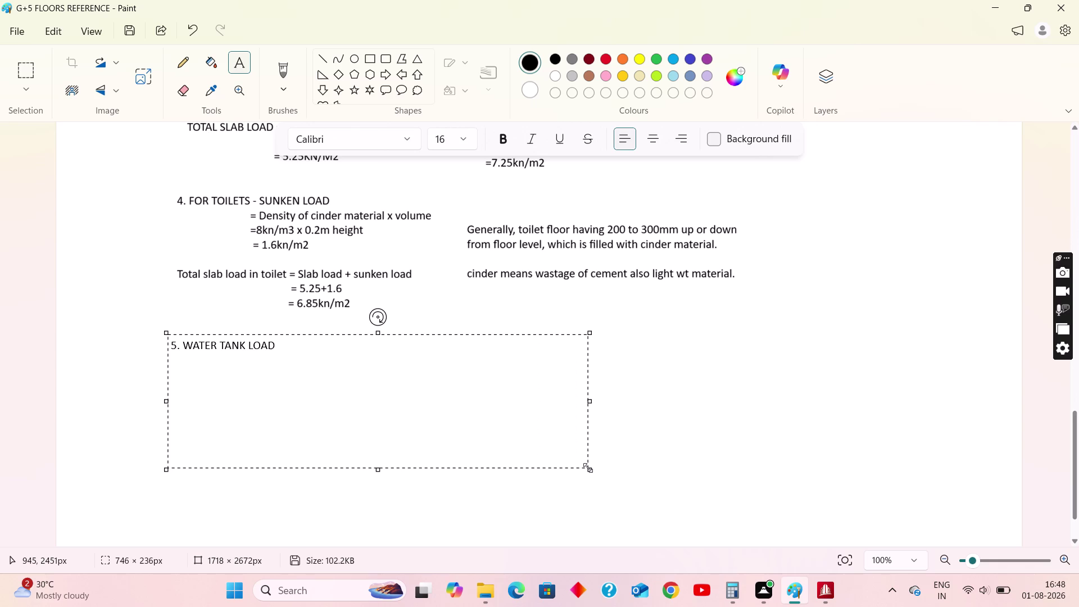
Add an indented line reading 'Water load / room area' under the heading.
key(Return)
key(space)
key(space)
key(space)
key(space)
key(space)
key(space)
text(WA)
key(a)
text(t)
text(er load)
text(/ room)
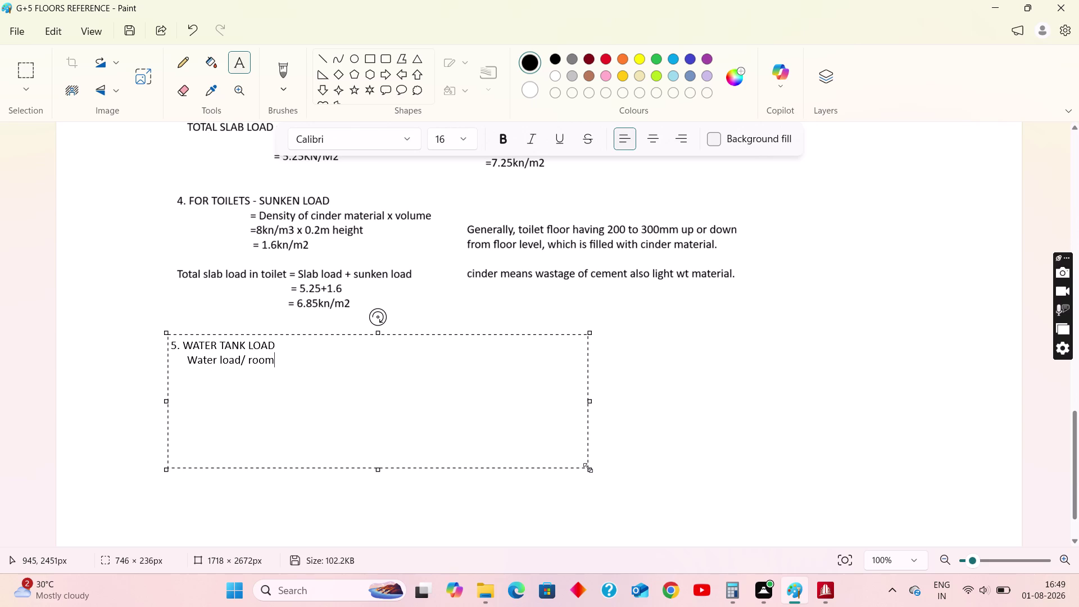
text(a)
key(BackSpace)
key(space)
text(area)
click(352, 364)
Write the line 'tank capacity = 5000 lts = 50kn'.
key(Return)
key(Return)
key(BackSpace)
text(tank)
key(space)
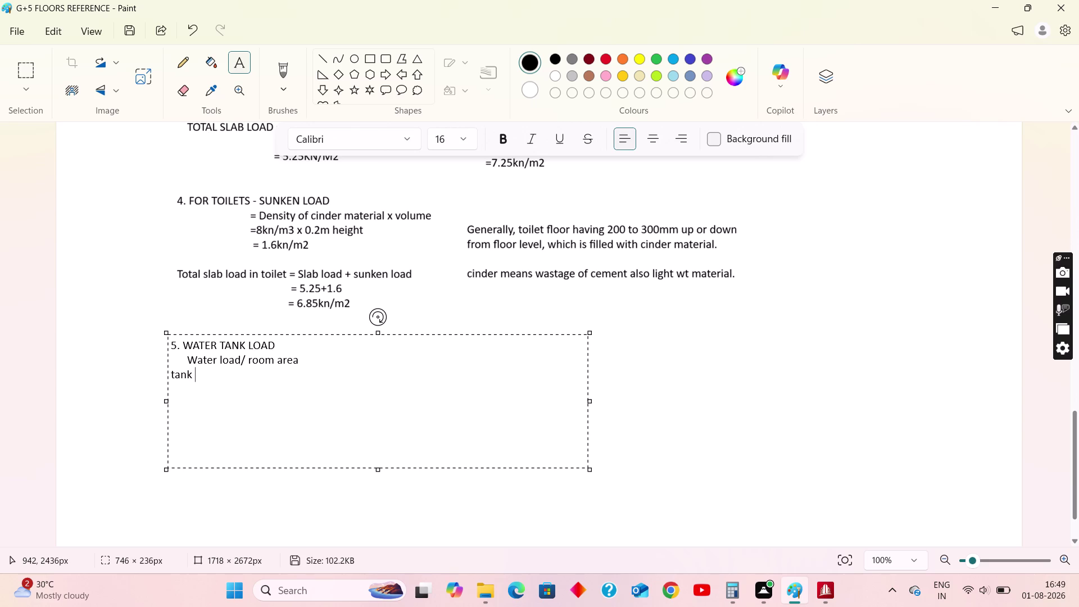
text(capaci)
text(ty)
key(space)
text(=)
key(space)
scroll(up, 3)
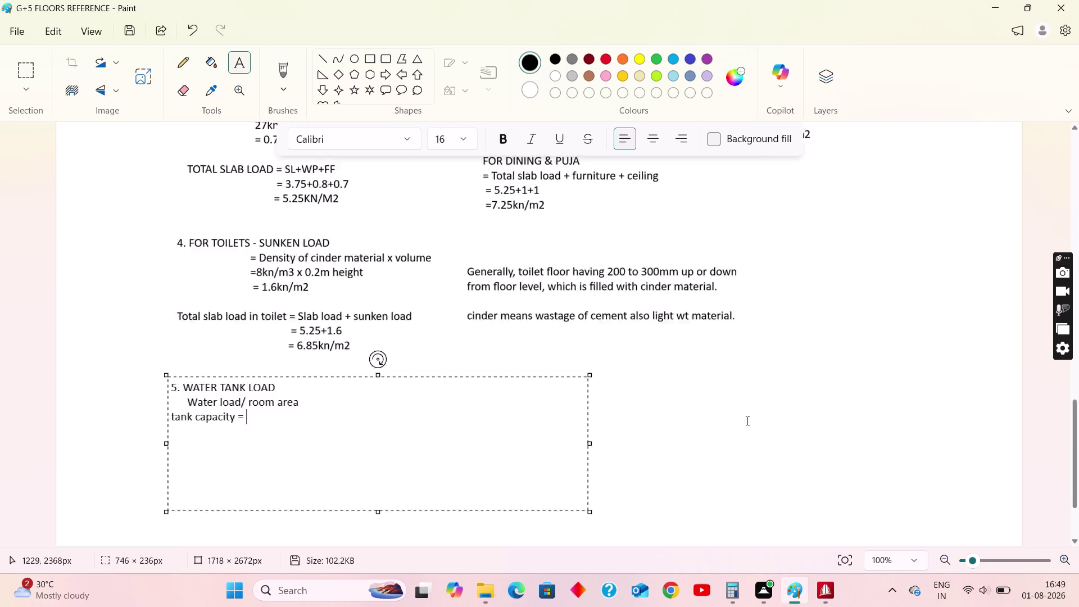
scroll(up, 3)
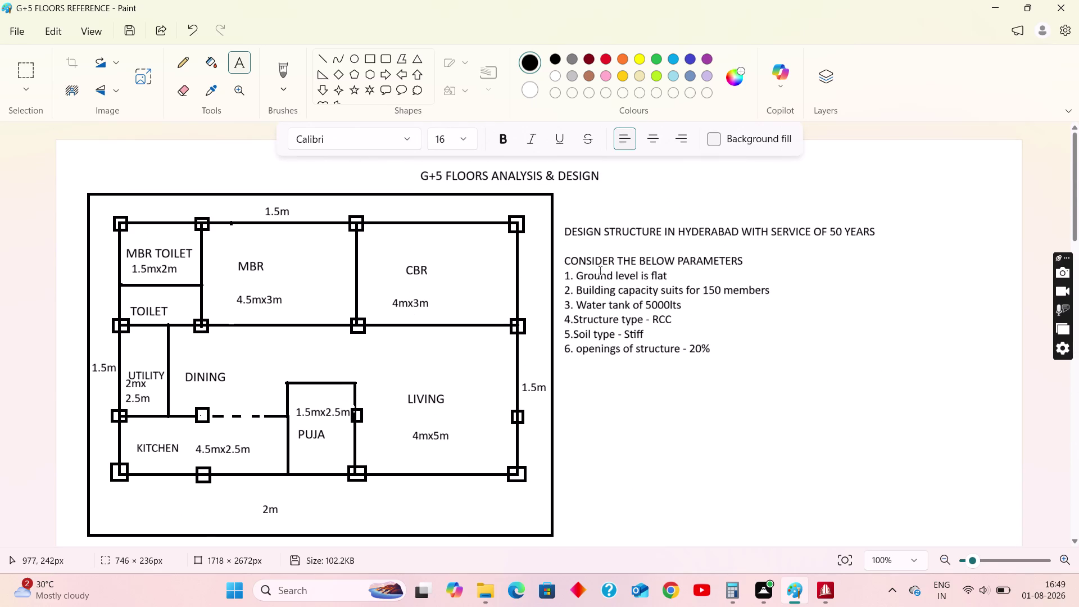
scroll(down, 3)
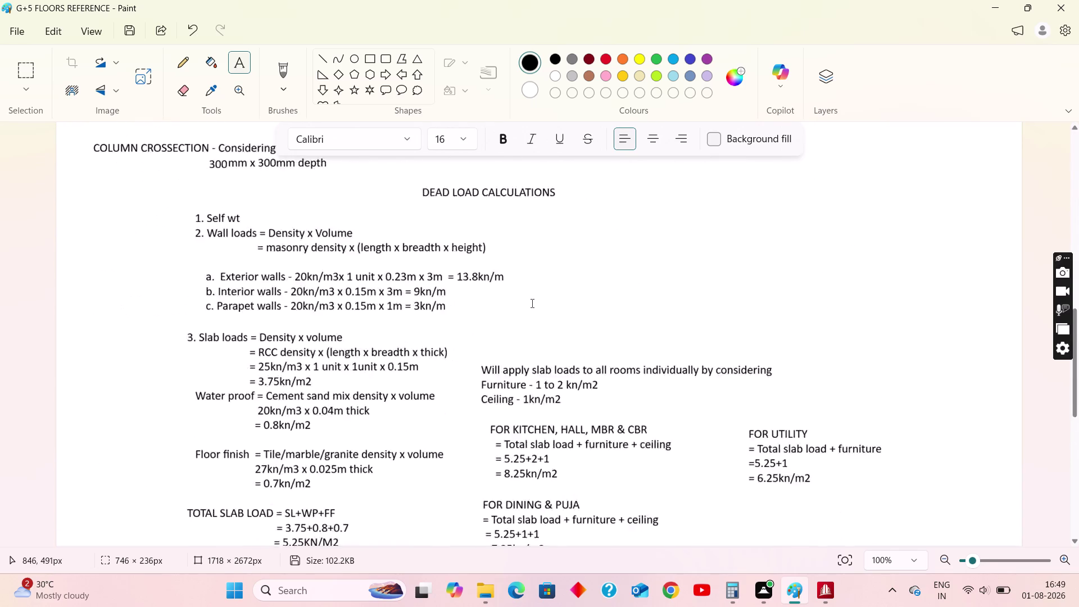
scroll(down, 3)
text(50)
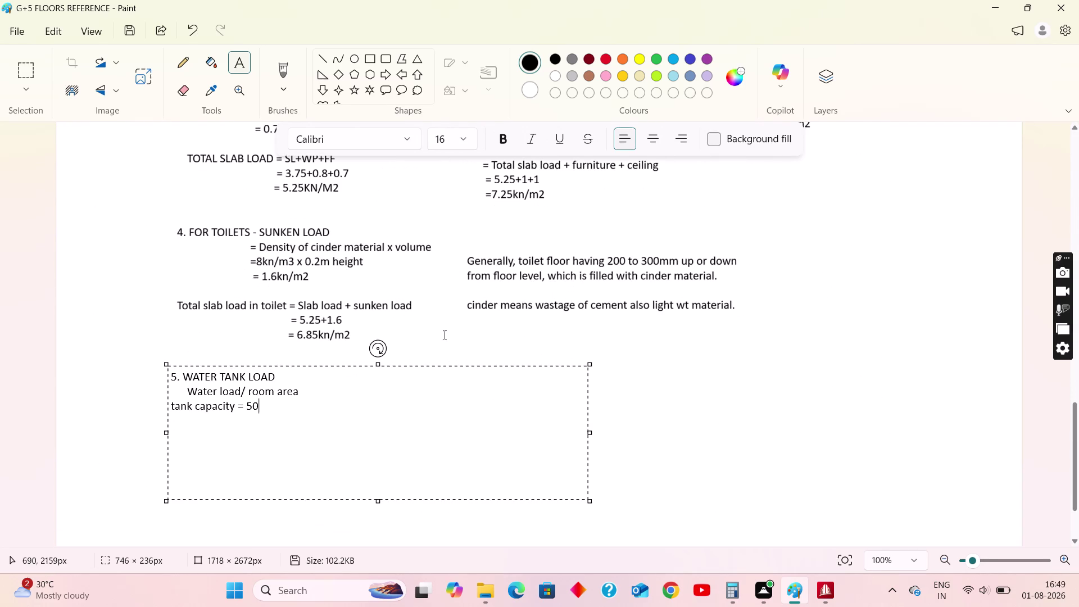
text(00)
key(space)
text(lts)
key(space)
text(=)
key(space)
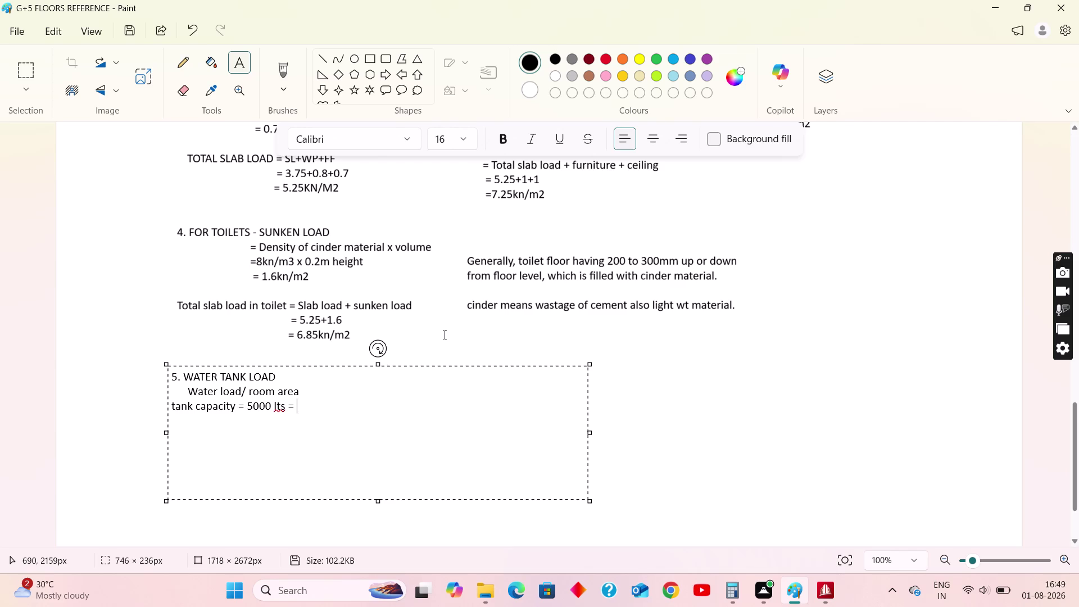
text(50kn)
Leave a blank line, then start a new line reading '= 50kn/'.
key(Return)
key(Return)
text(=)
key(space)
text(5)
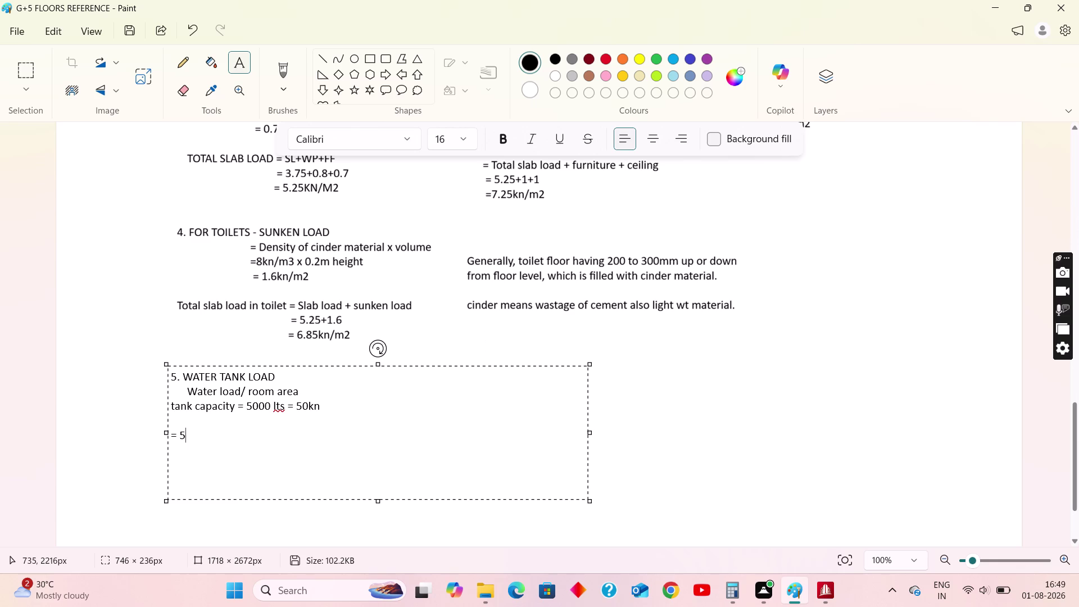
text(0kn/)
click(822, 586)
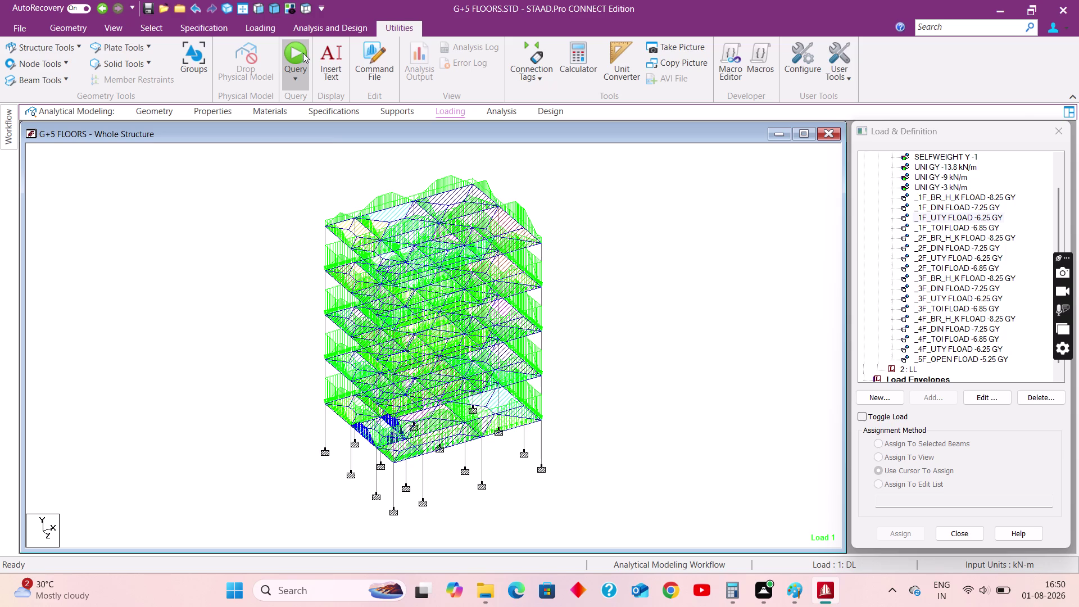
Show the frame in top plan view and browse the Node Tools menu.
click(309, 8)
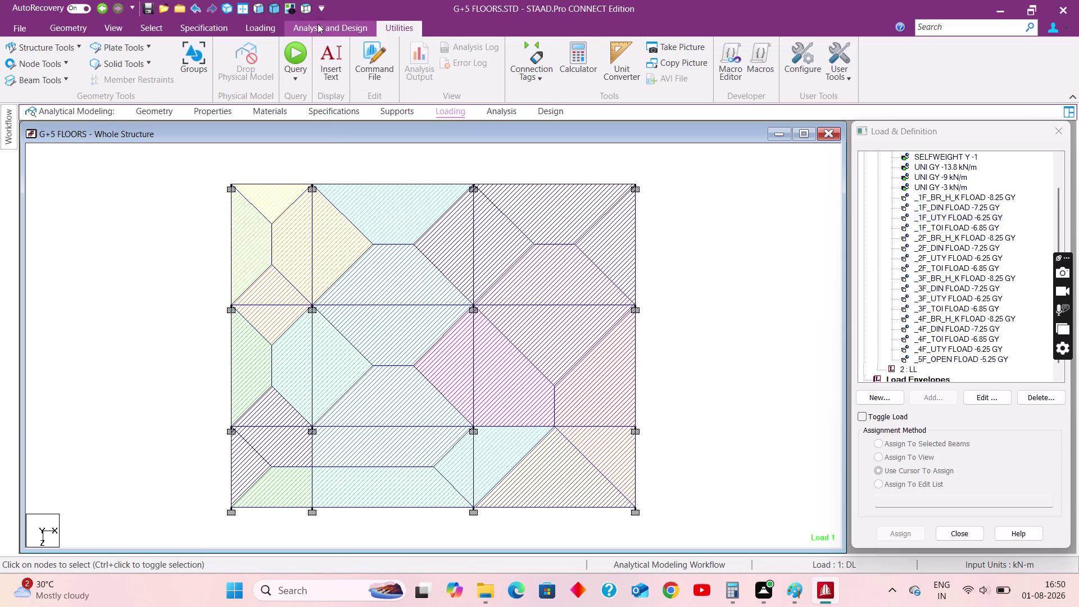
click(54, 66)
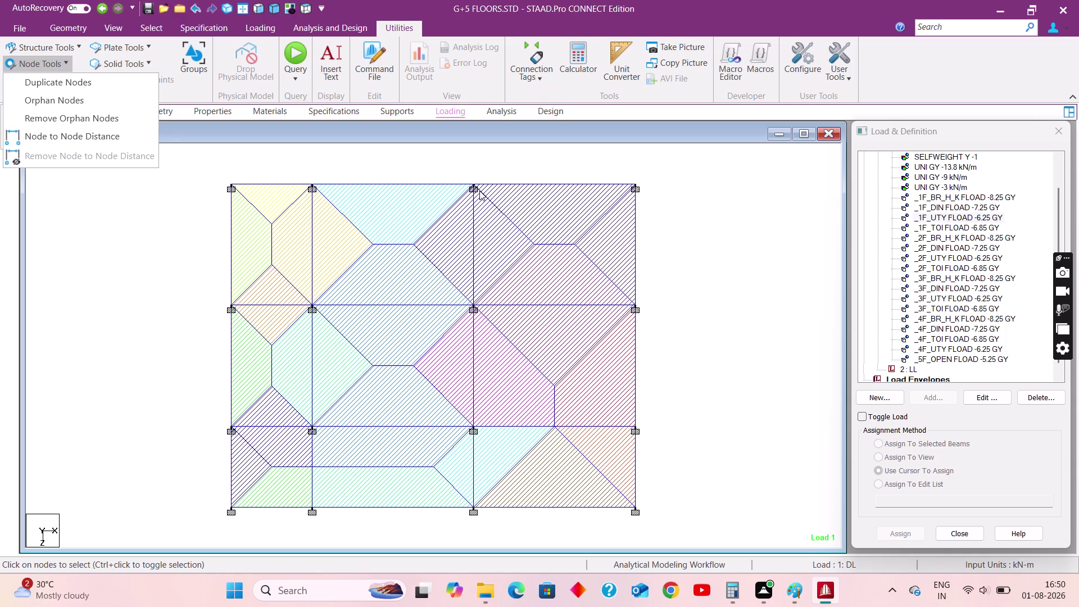
click(475, 184)
click(50, 57)
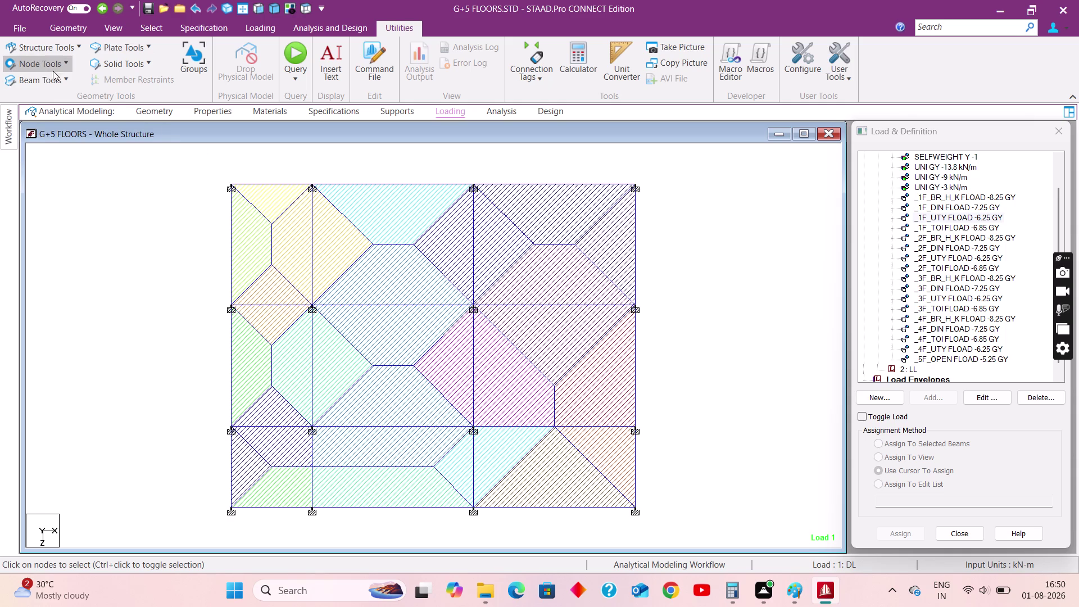
click(59, 132)
Measure the top-right panel corner to corner as 4.000 m by 3.000 m, then return to Paint.
click(465, 180)
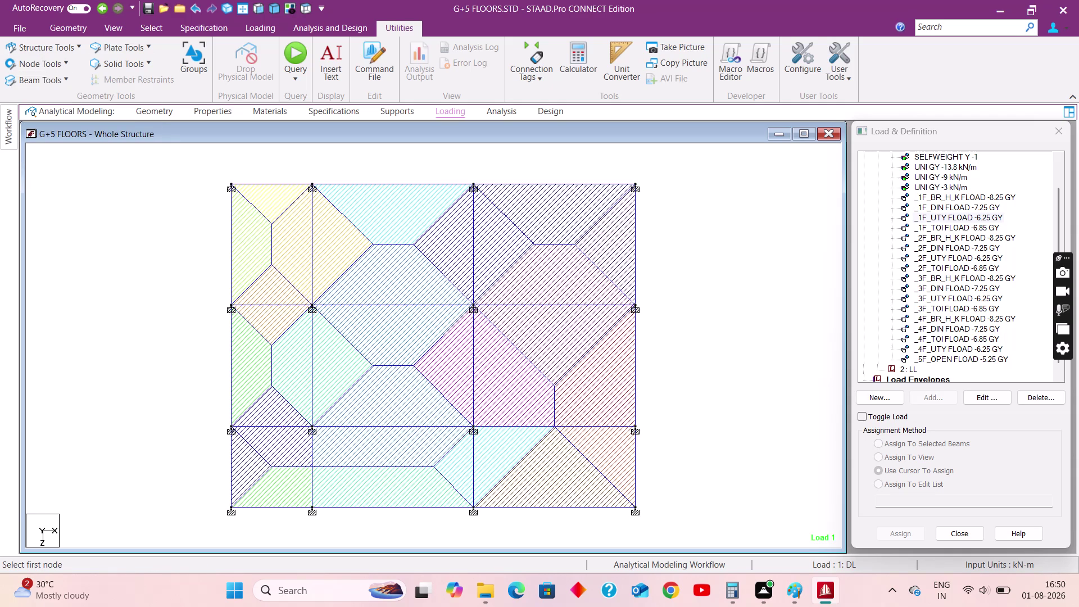
click(472, 183)
click(636, 184)
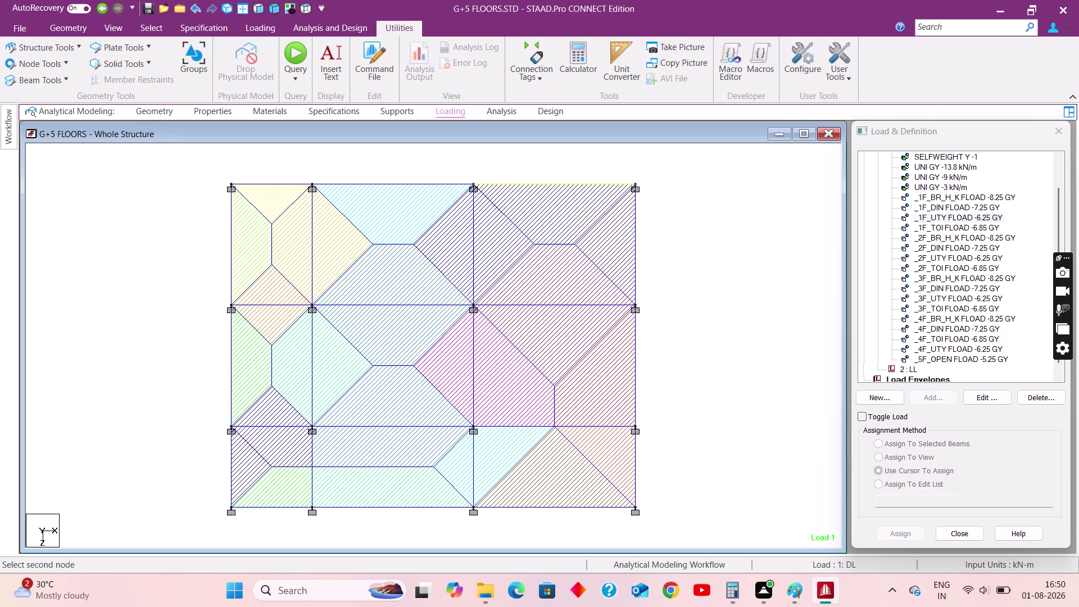
click(636, 184)
click(637, 304)
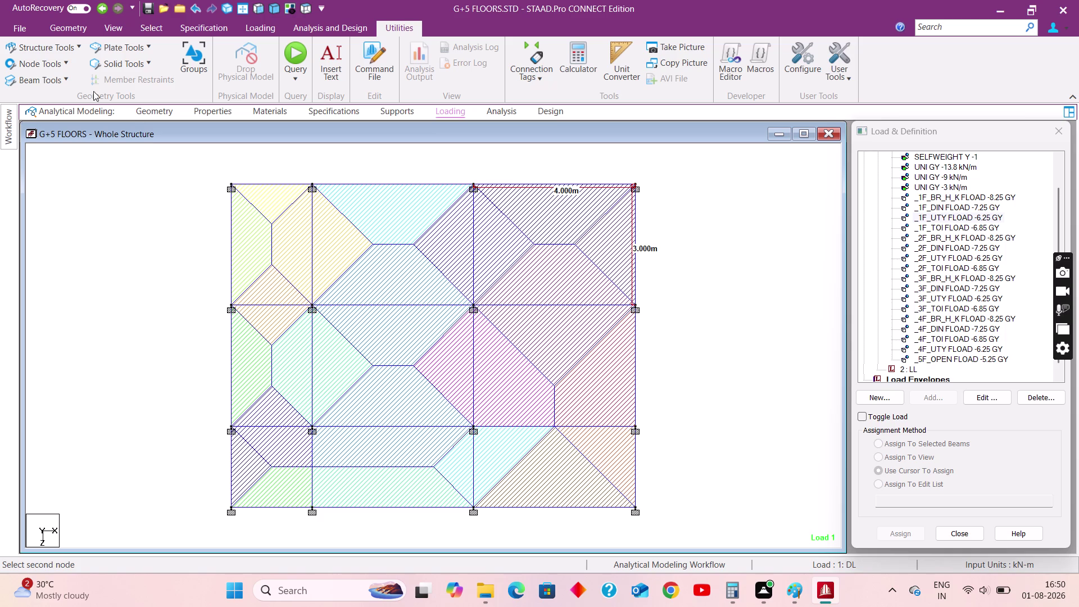
click(57, 65)
click(73, 157)
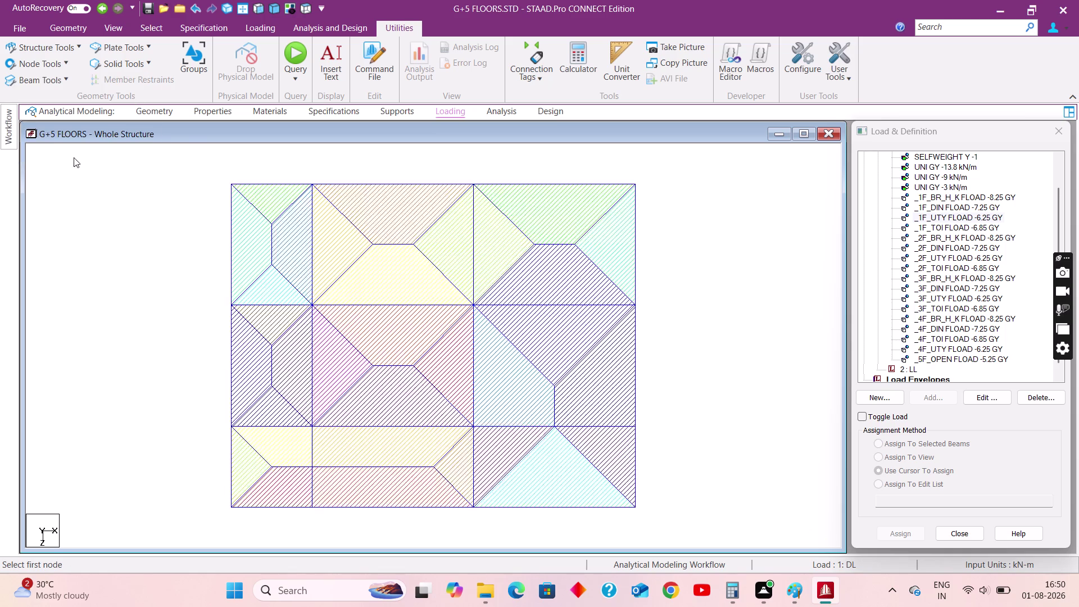
click(800, 591)
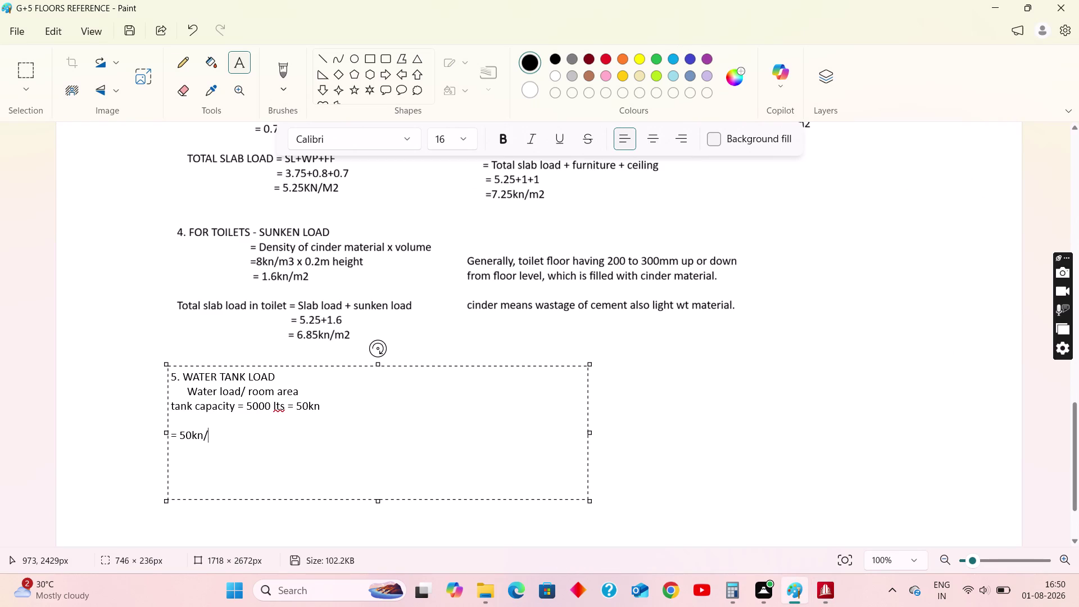
Complete the tank load formula with the area '(4mx3m)' and start a new line.
key(shift+parenleft)
text(4mx)
text(3m)
key(shift+parenright)
key(Return)
Compute 50 ÷ 12 in Calculator to get the tank load per square metre.
click(733, 587)
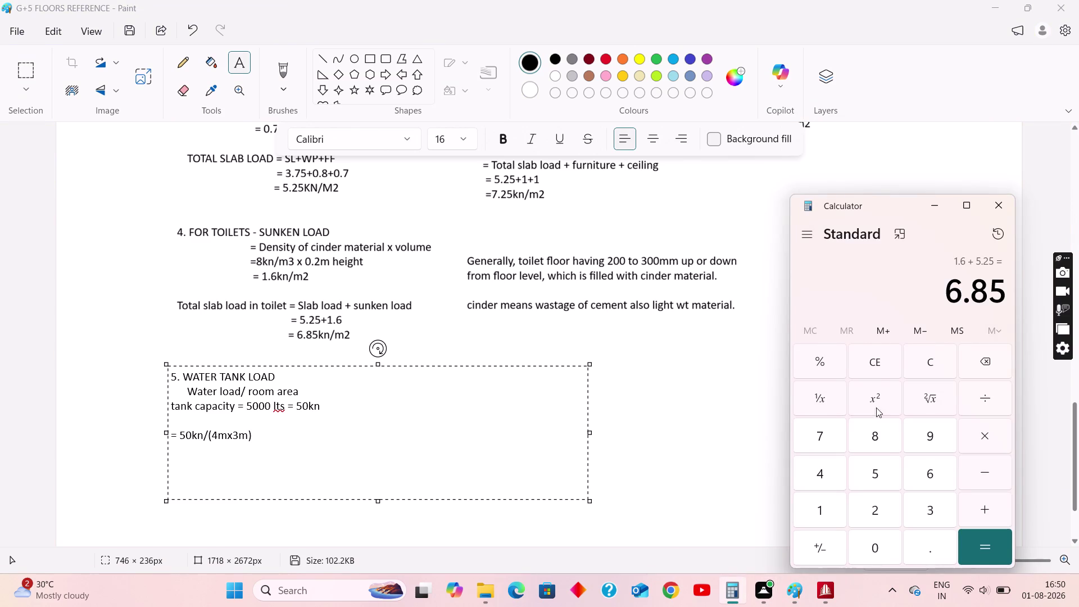
double_click(875, 354)
click(870, 462)
click(881, 539)
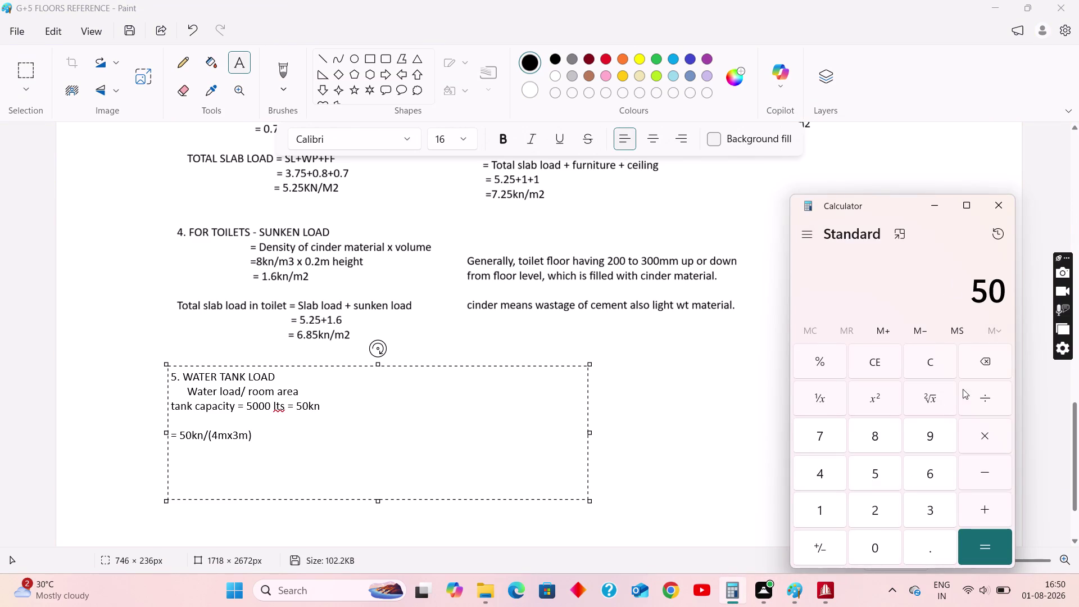
click(975, 392)
click(825, 506)
click(882, 506)
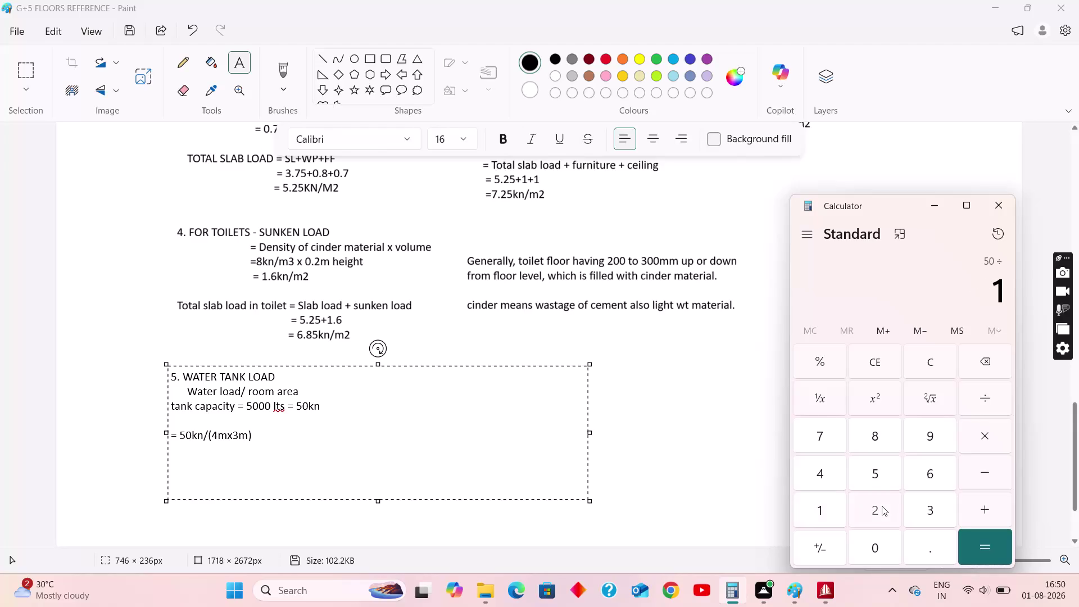
click(977, 544)
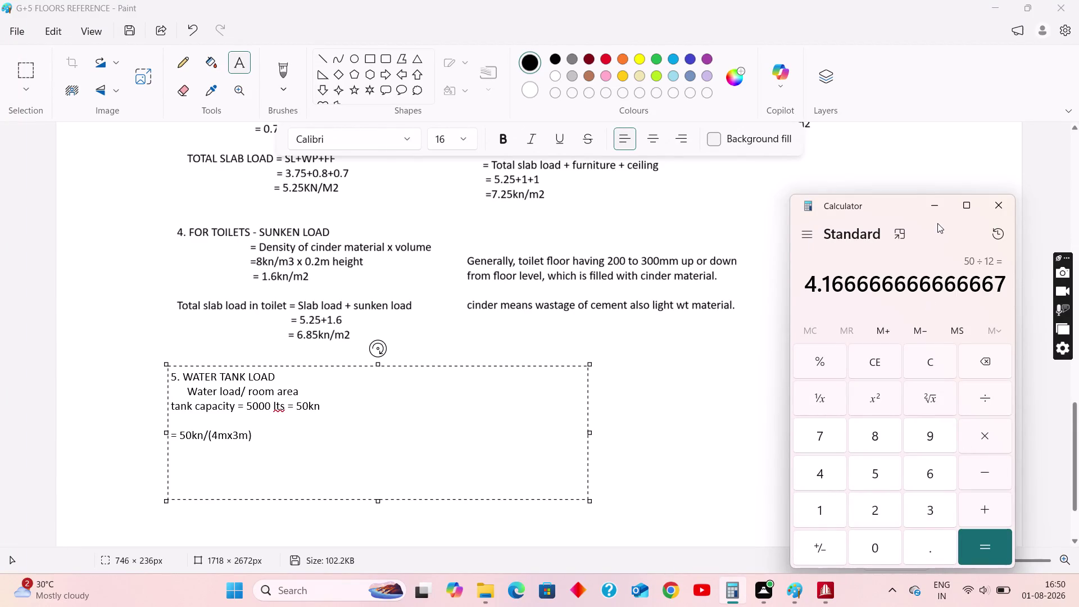
click(934, 213)
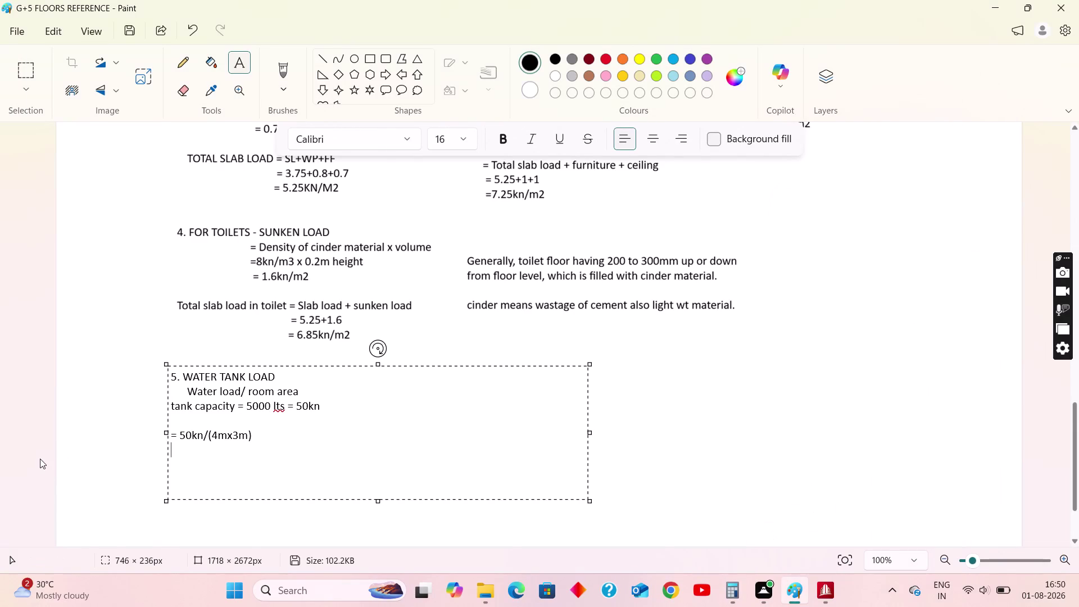
Write the result line '=4.2kn/m2' and finish the tank load text.
key(equal)
text(4,)
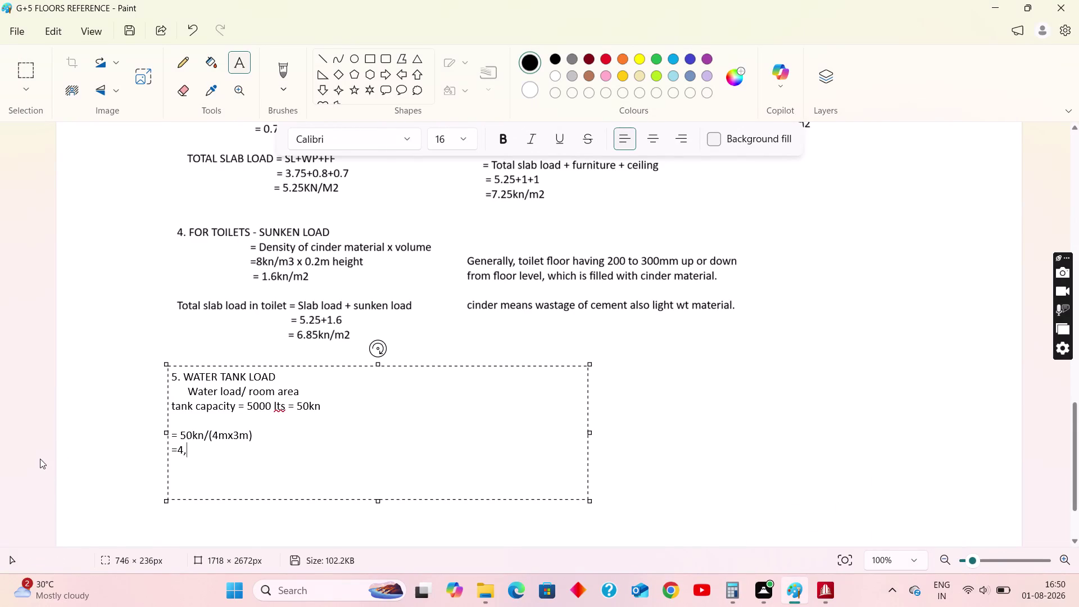
key(BackSpace)
text(.2)
text(kn/m)
text(2)
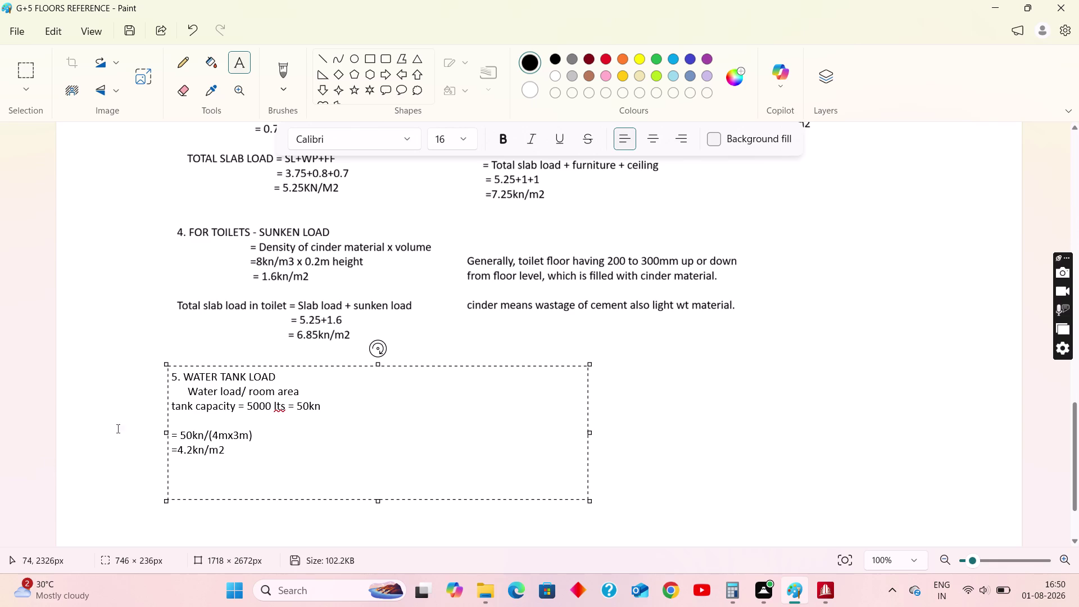
click(245, 454)
drag(593, 435, 346, 434)
click(443, 427)
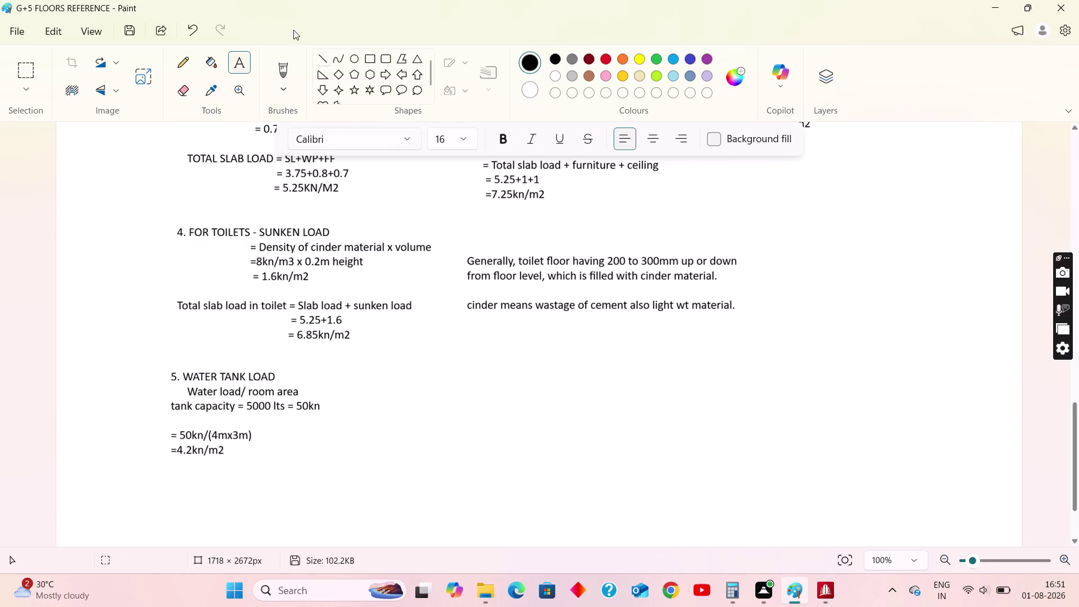
Draw a text box beside the tank notes and type 'Concrete mat ='.
click(237, 60)
drag(354, 373, 514, 454)
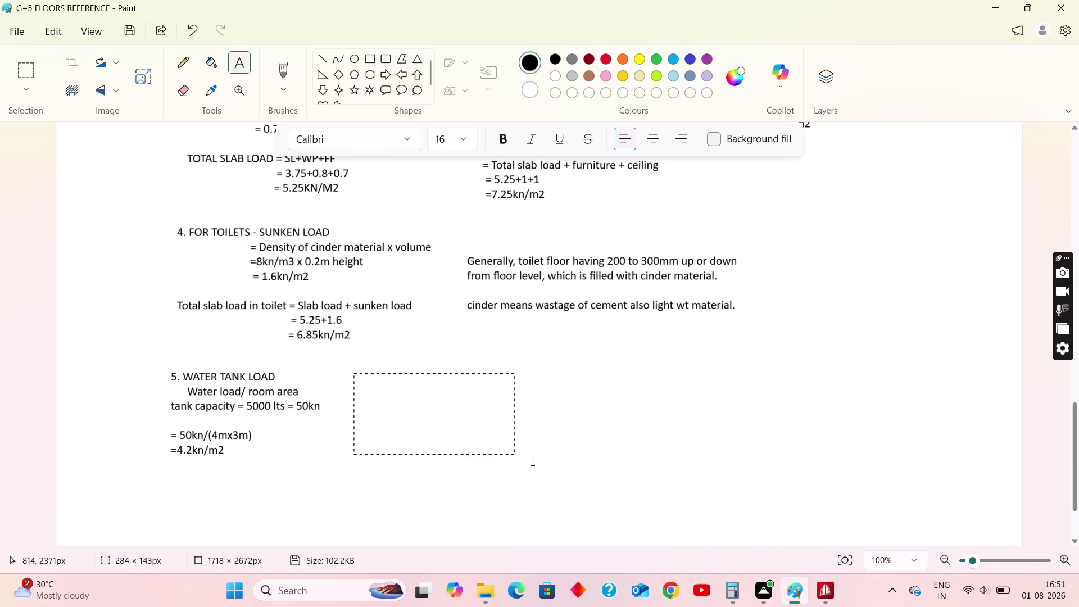
drag(514, 454, 592, 481)
text(o)
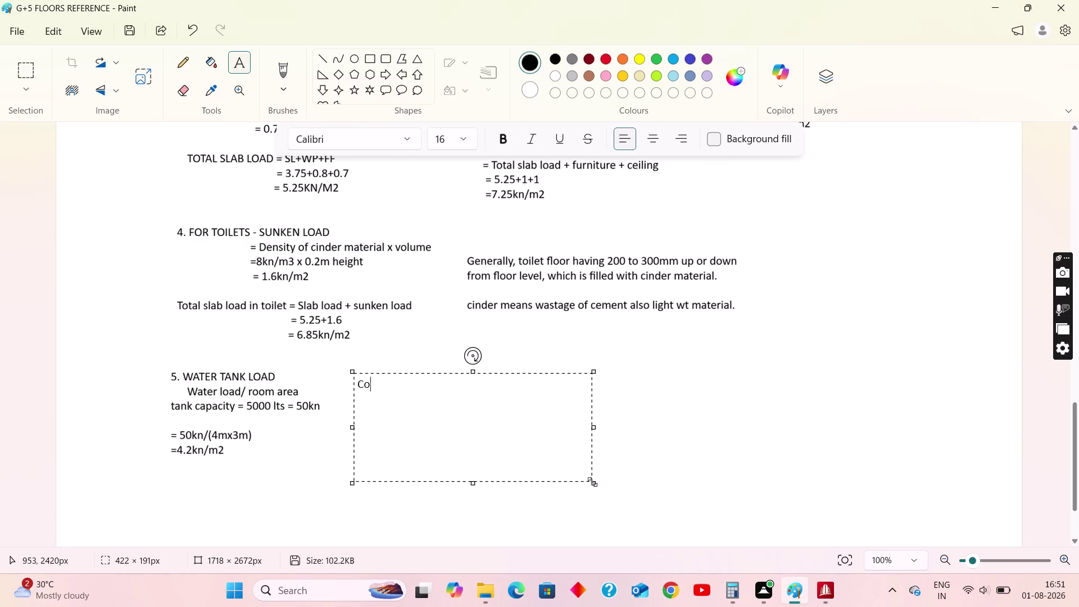
text(ncrete)
key(space)
text(mat)
key(space)
text(=)
key(space)
Add '25kn/m3 x 0.15m height' to the formula and start an indented result line.
key(2)
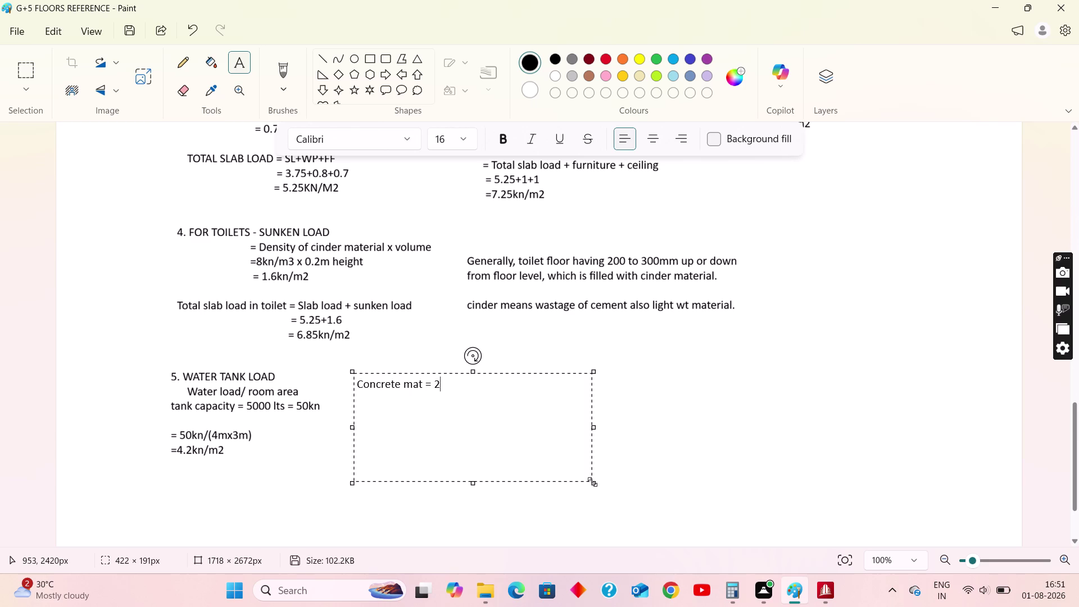
text(5kn)
text(/m3)
key(space)
text(x)
key(space)
text(0.15)
text(m)
key(space)
text(he)
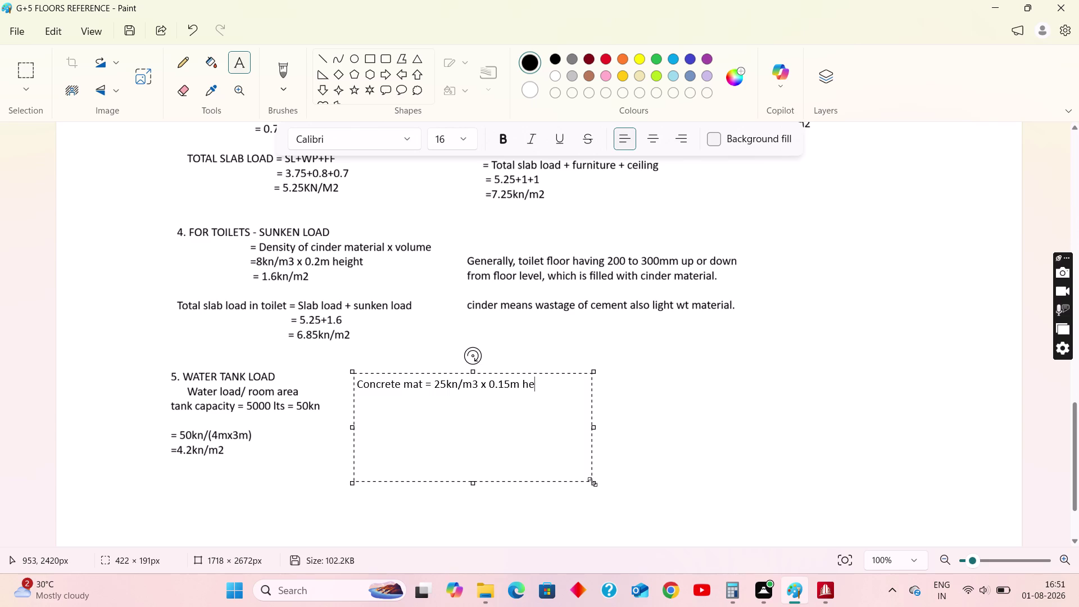
text(ih)
key(BackSpace)
text(ght)
key(Return)
key(space)
key(space)
key(space)
key(space)
key(space)
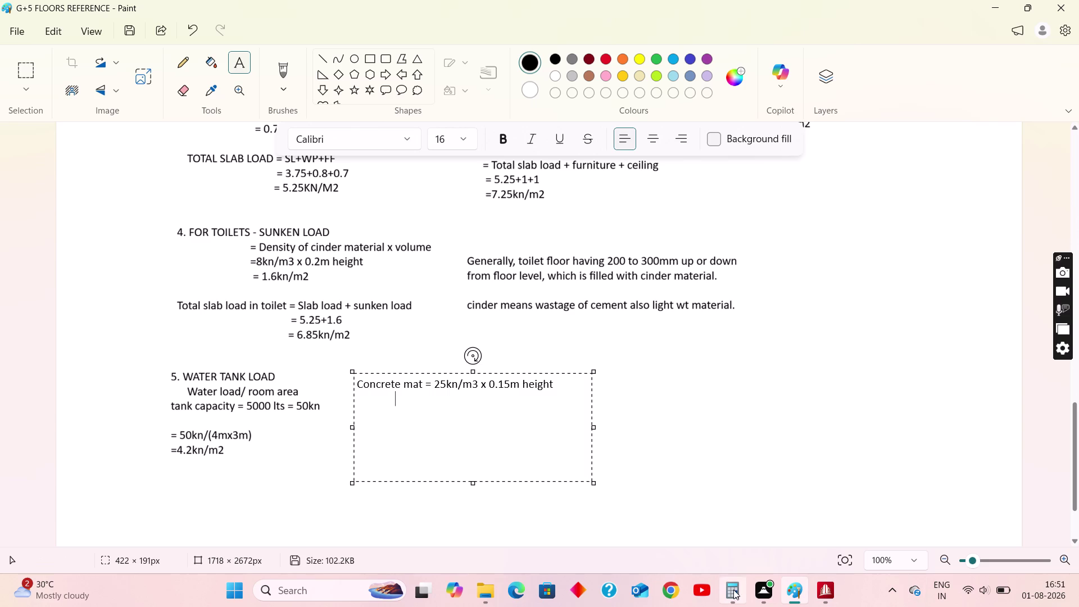
Compute 25 × 0.15 in Calculator for the concrete mat load.
click(733, 589)
click(878, 363)
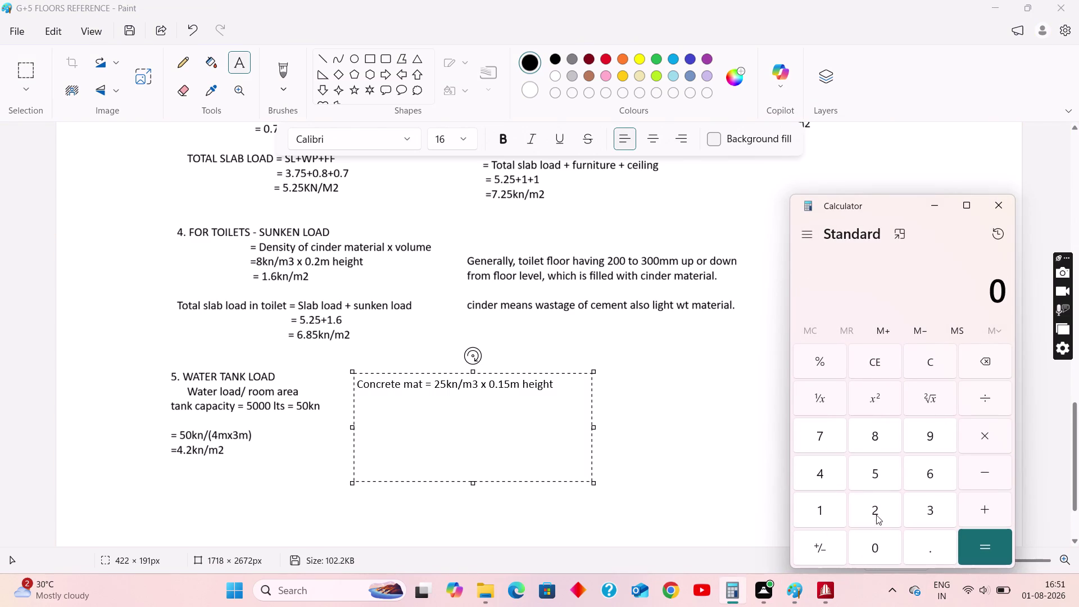
click(876, 510)
click(874, 477)
click(970, 437)
click(879, 544)
click(938, 547)
click(816, 507)
click(875, 472)
click(982, 552)
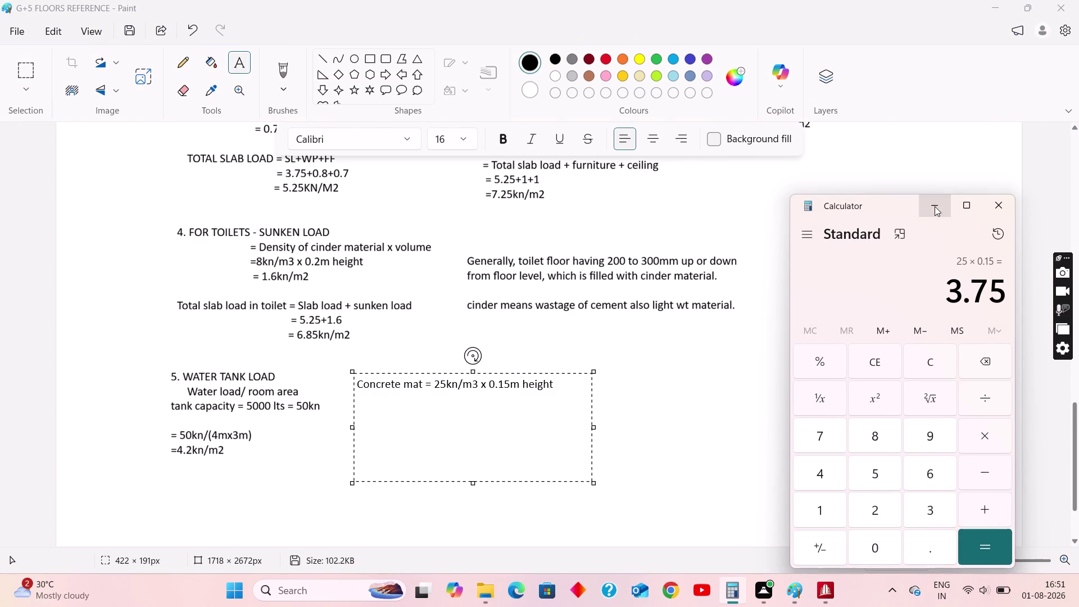
click(934, 206)
Write the result '=3.75kn/m2', enlarge the text box, and finish the note.
key(space)
key(space)
key(space)
key(space)
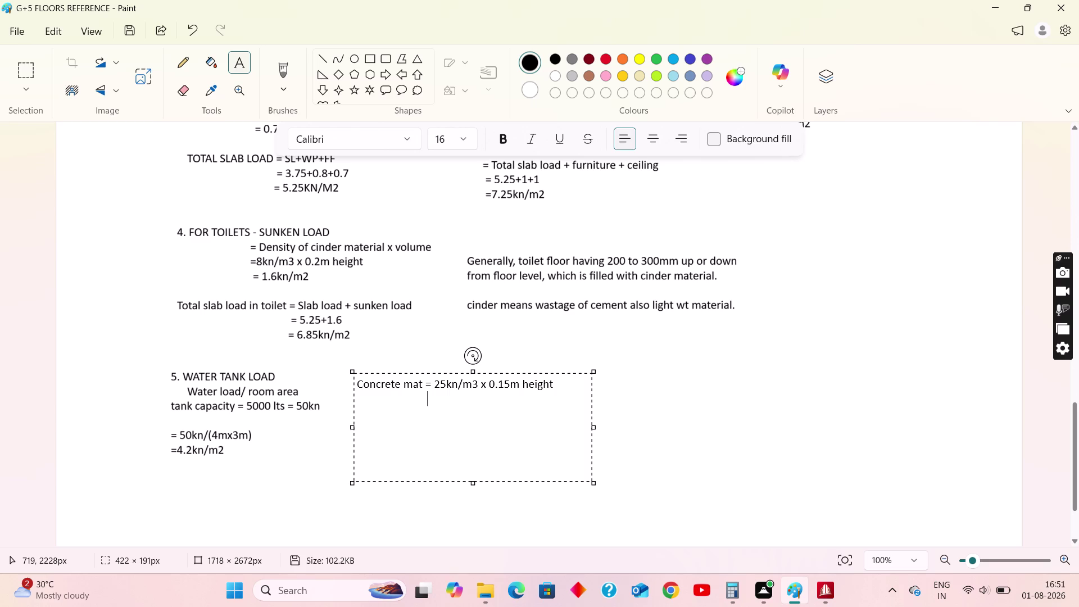
key(BackSpace)
key(BackSpace)
key(equal)
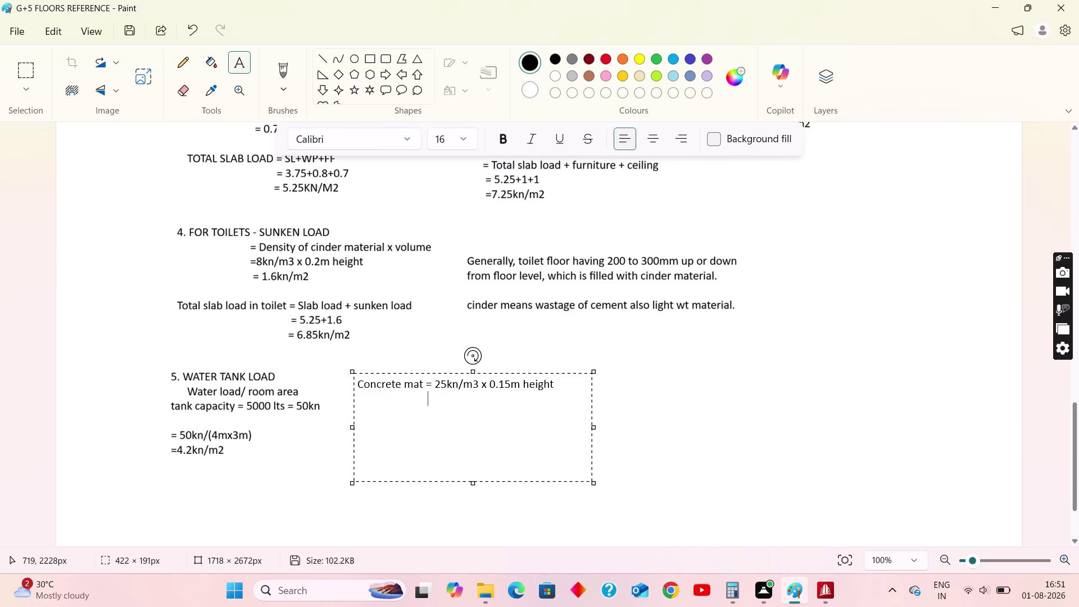
text(3.)
text(75kn)
text(/m2)
drag(596, 487, 596, 486)
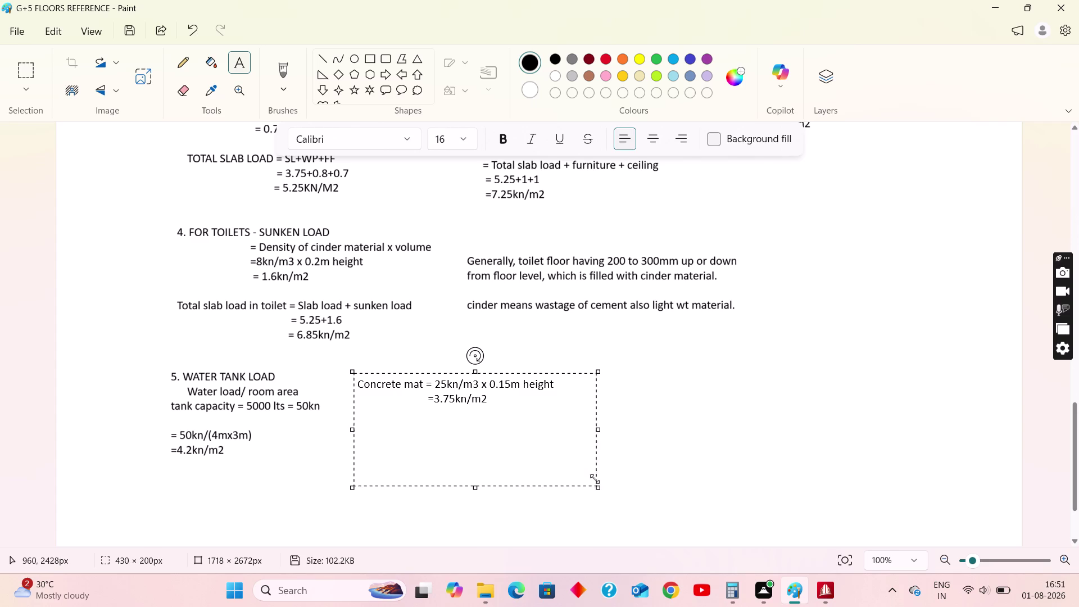
drag(596, 486, 574, 422)
click(660, 420)
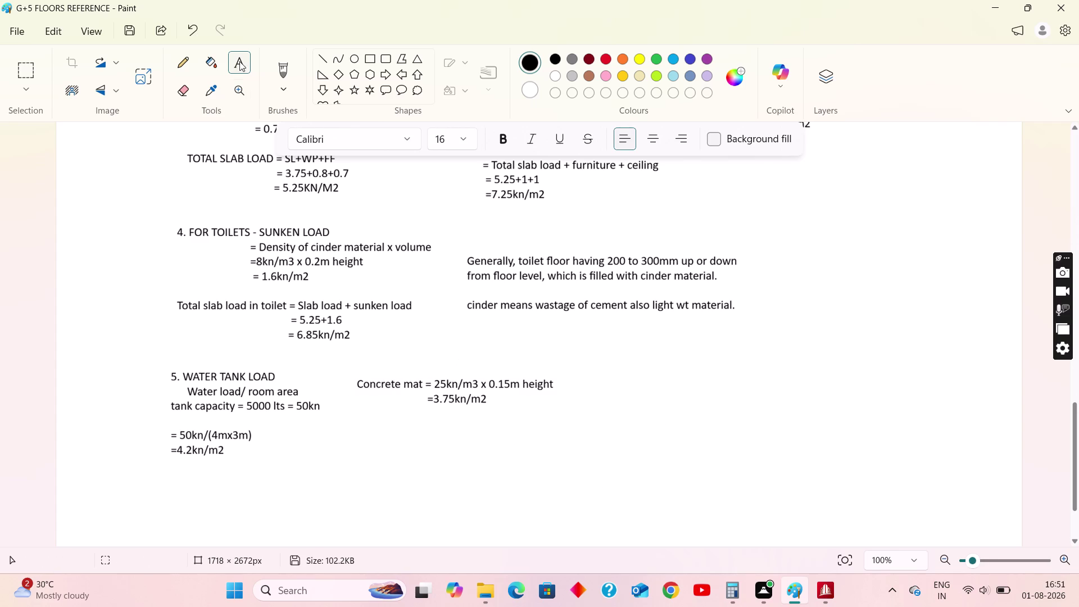
Draw a text box below the concrete mat result and type 'Total water tank load'.
click(239, 61)
drag(360, 427, 676, 471)
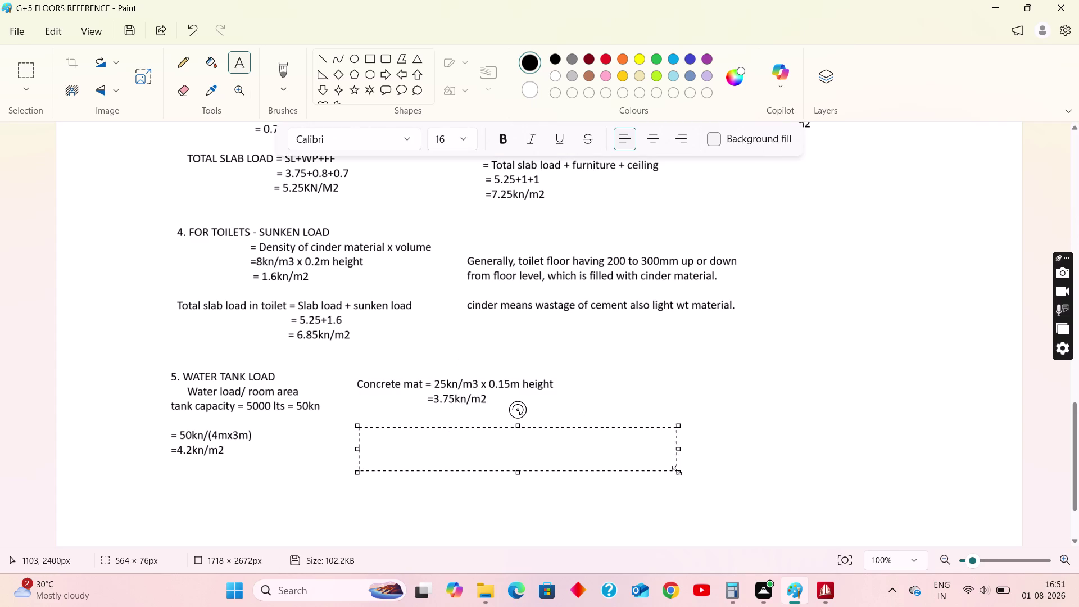
text(oata)
key(BackSpace)
key(BackSpace)
key(BackSpace)
text(tal)
key(space)
text(water)
key(space)
text(tank load)
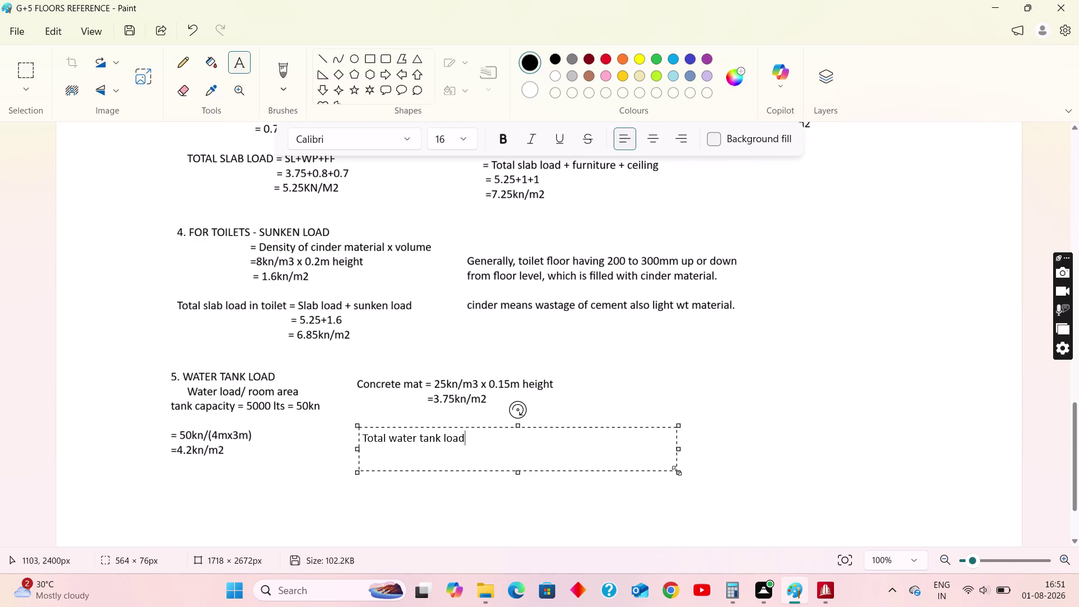
Continue the line with ' = 4.2 + 3.75 = '.
key(space)
text(=)
key(space)
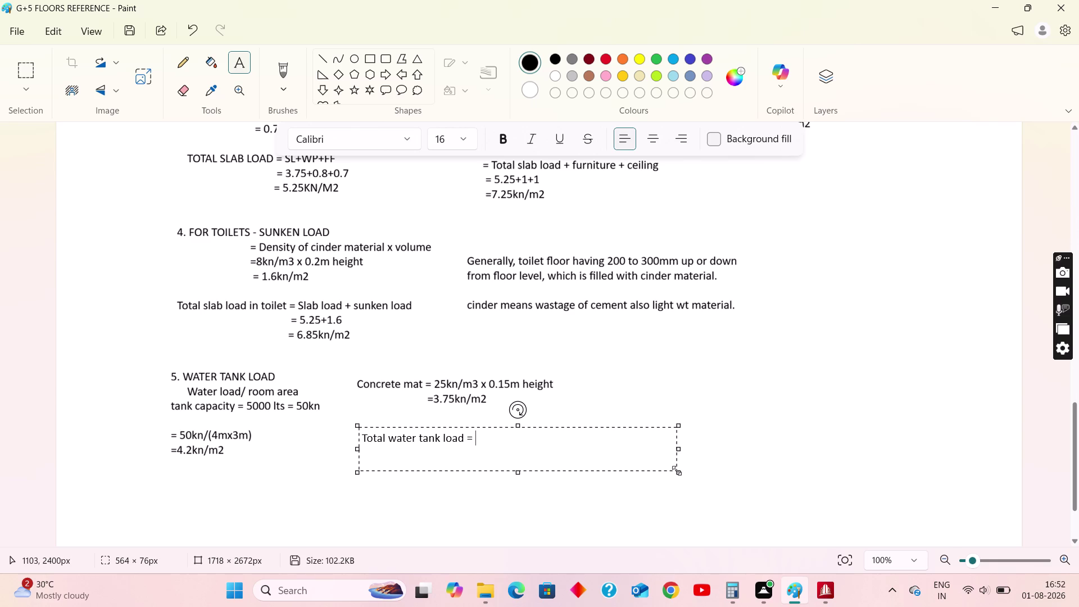
text(4,)
key(BackSpace)
text(.3)
key(BackSpace)
text(2)
key(space)
key(shift+plus)
key(space)
text(3)
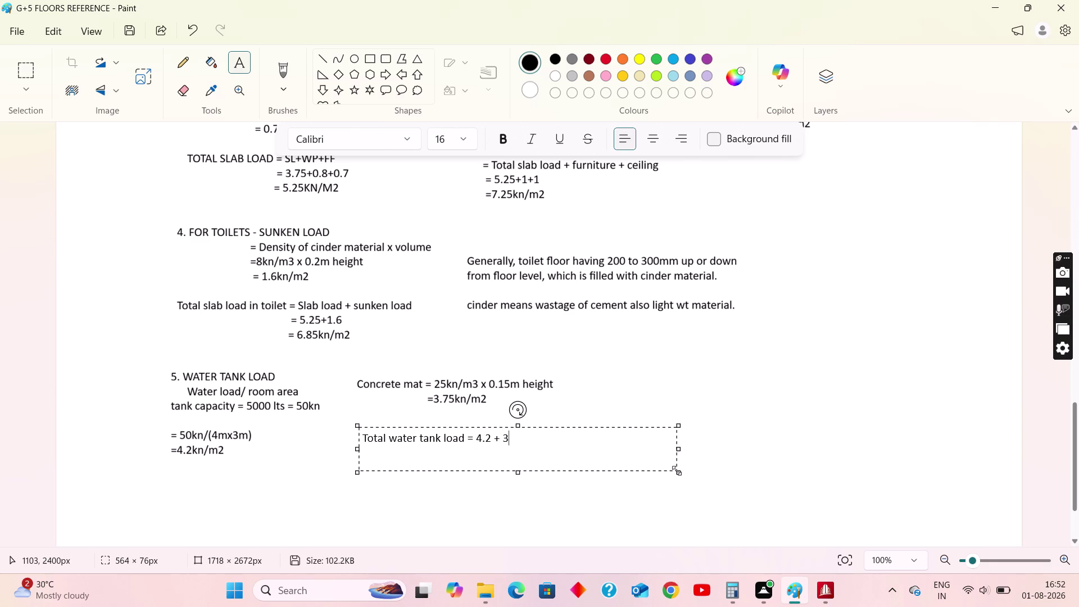
text(.)
text(75)
key(space)
text(=)
key(space)
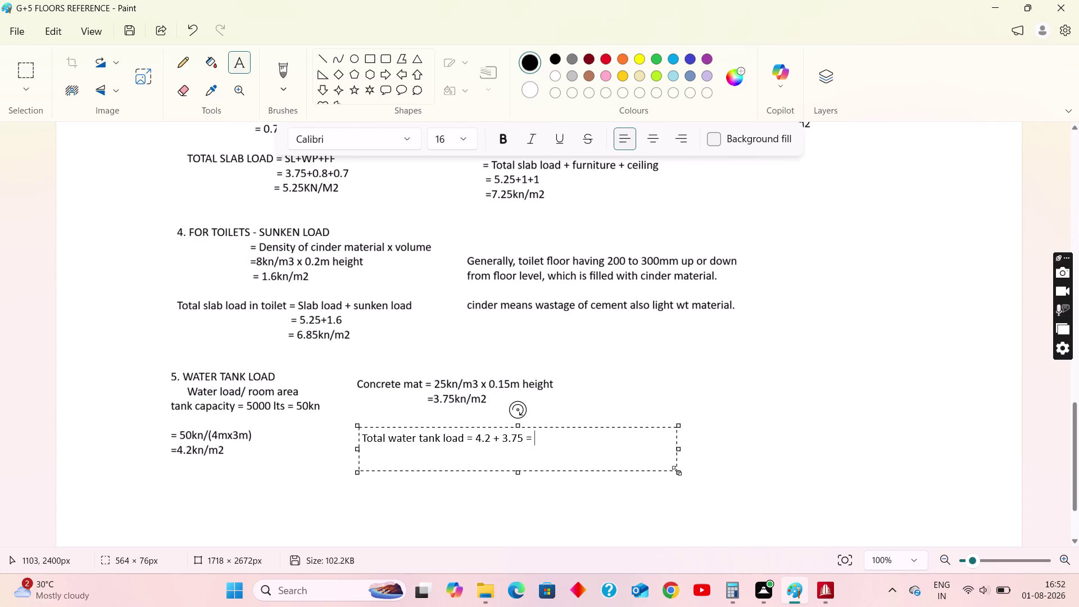
Check the sum 3.75 + 4.2 in Calculator.
click(730, 588)
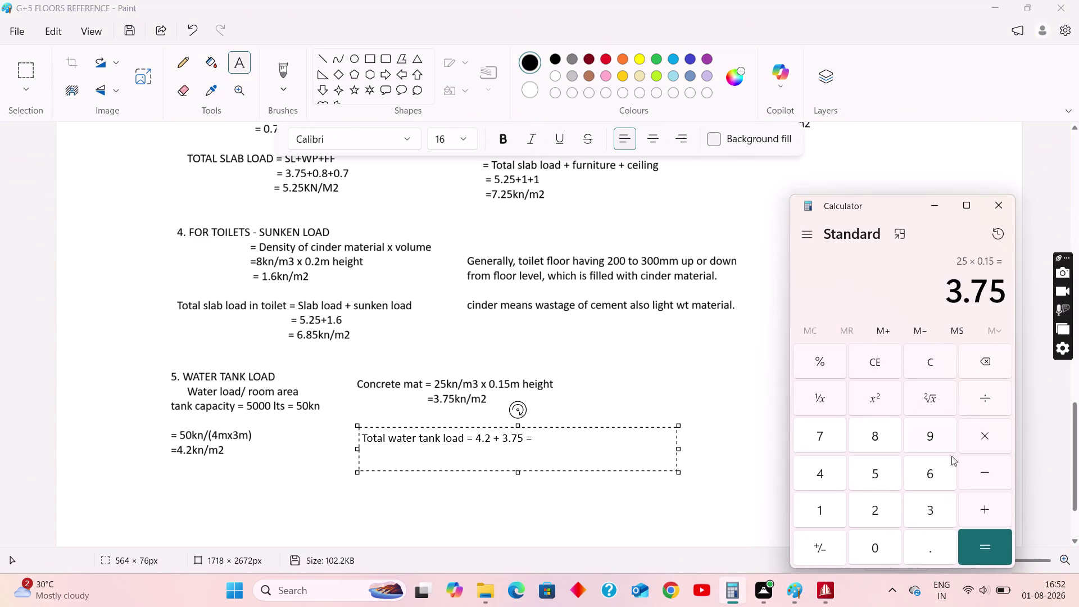
click(977, 504)
click(819, 473)
click(929, 552)
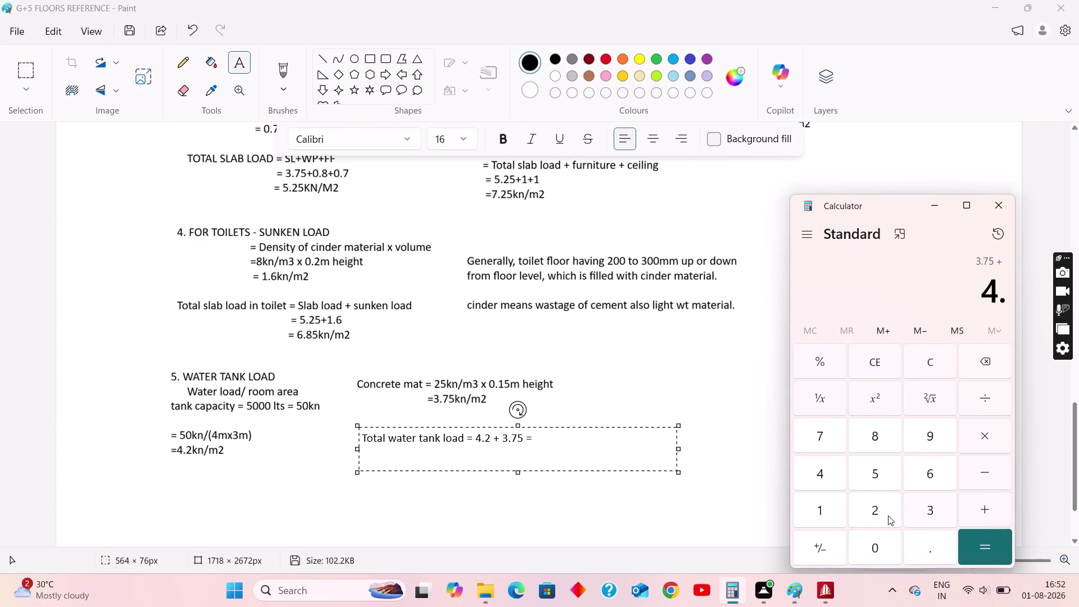
click(880, 509)
click(988, 545)
click(935, 205)
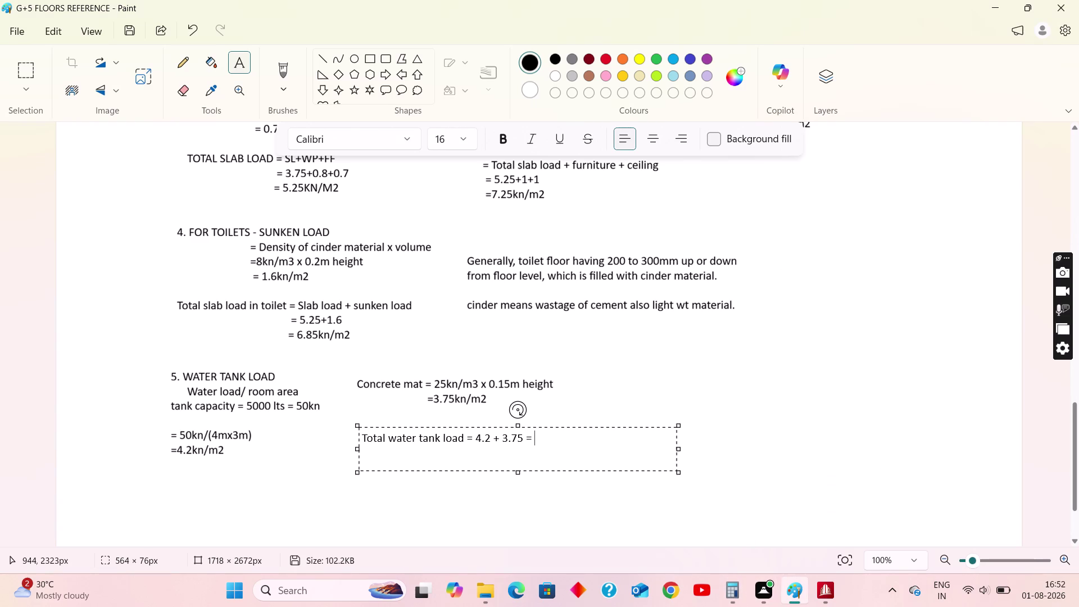
Finish the total with '7.95kn/m2', commit the note, and switch back to STAAD.Pro.
key(7)
text(.)
text(95kn/)
text(m2)
click(596, 401)
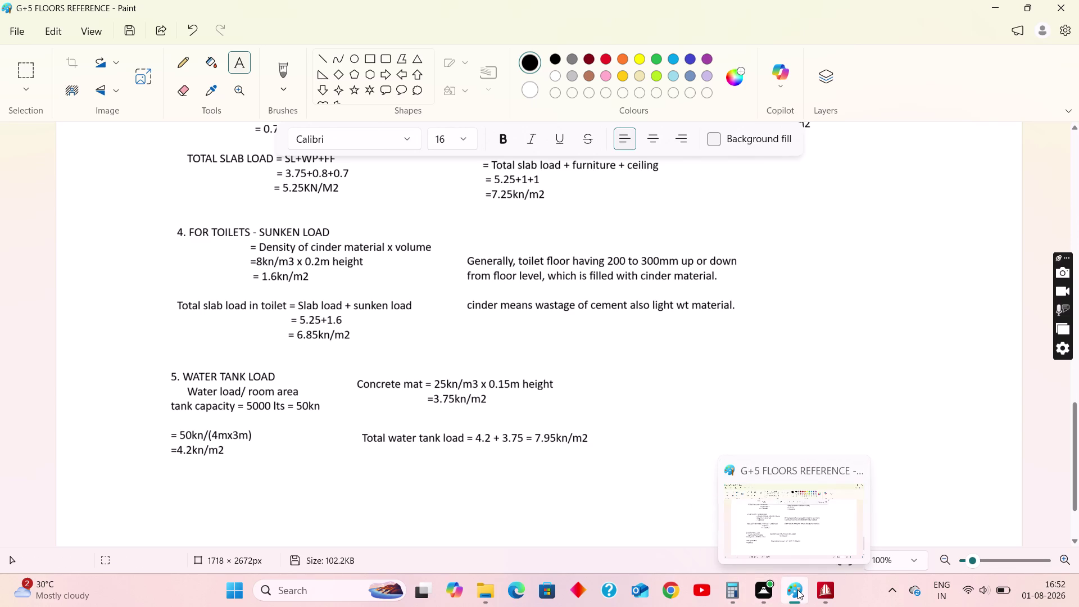
click(830, 587)
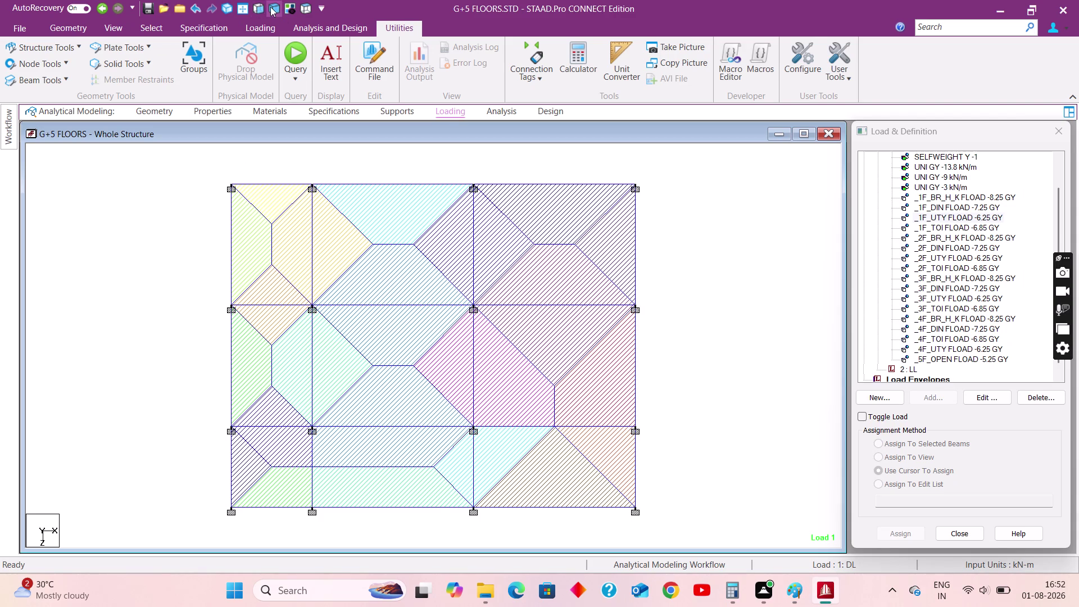
Isolate the top floor of the frame by selecting its beams in front view.
click(241, 7)
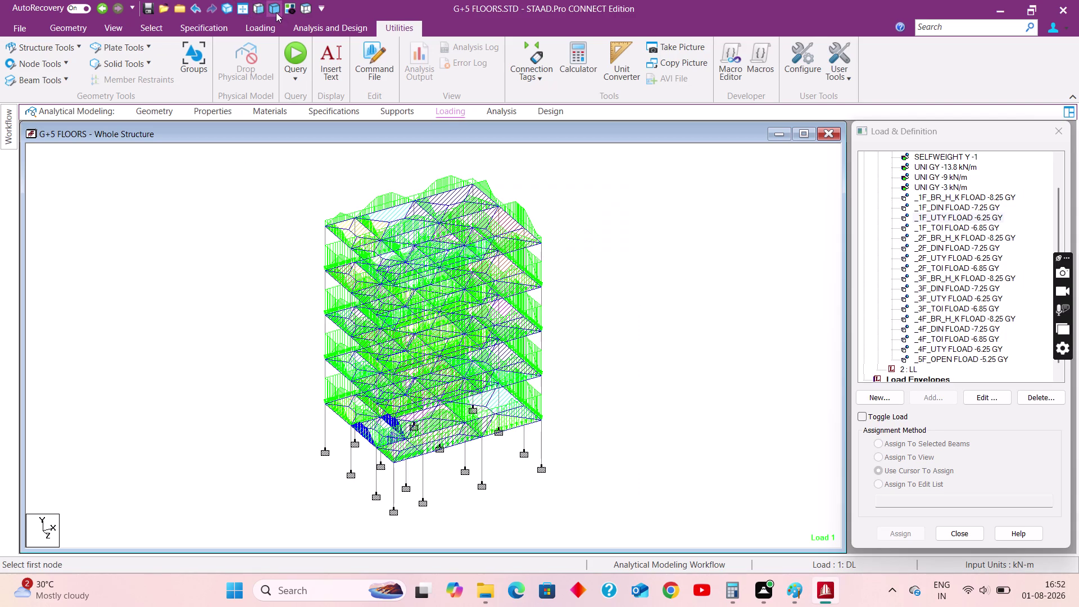
click(229, 237)
click(254, 7)
drag(299, 170, 299, 171)
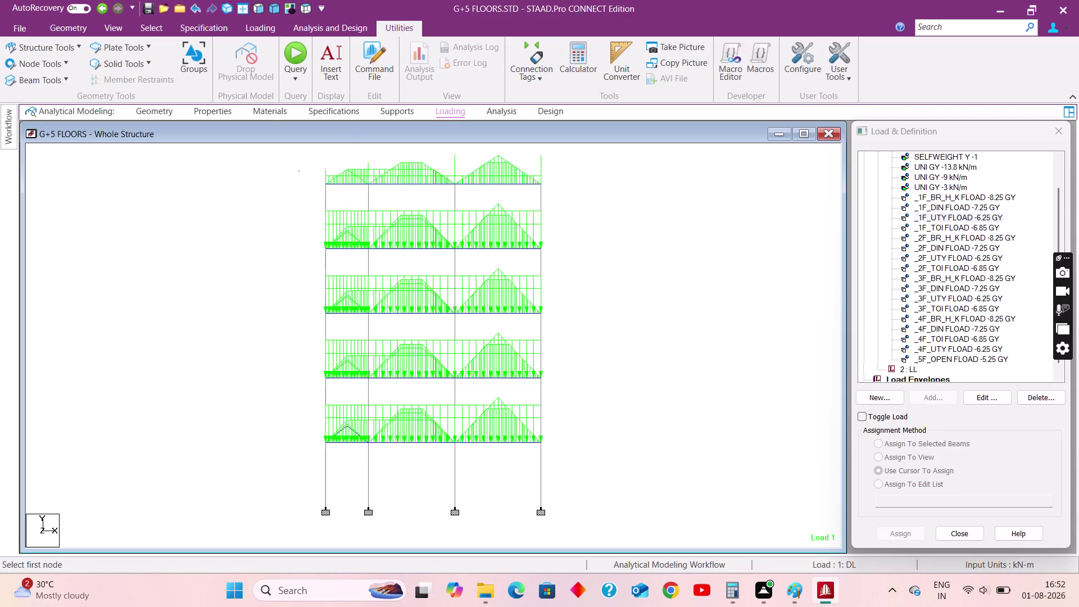
drag(299, 171, 583, 189)
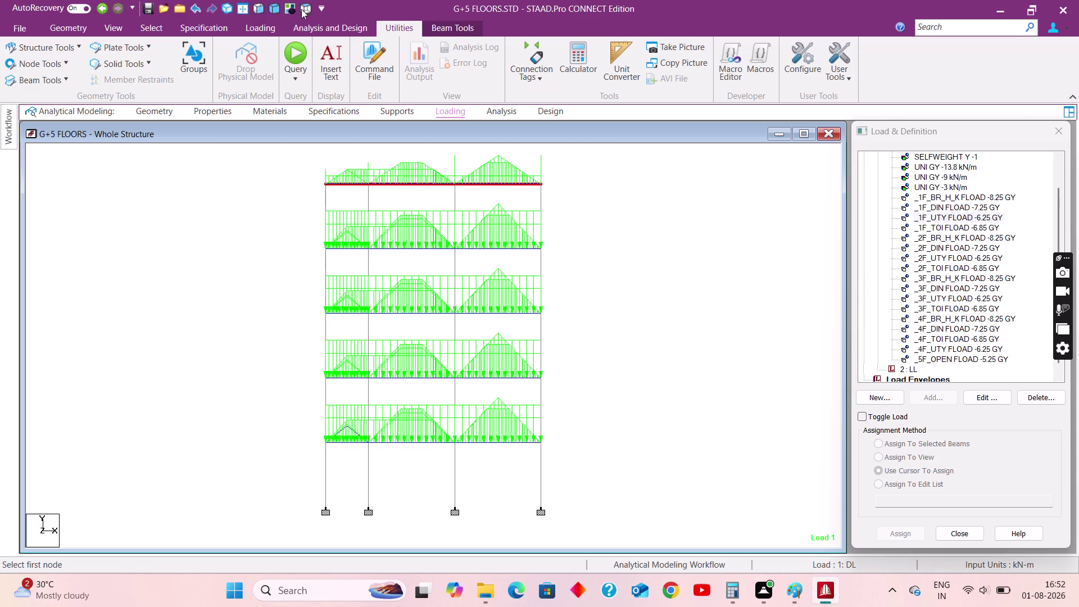
click(293, 9)
click(305, 9)
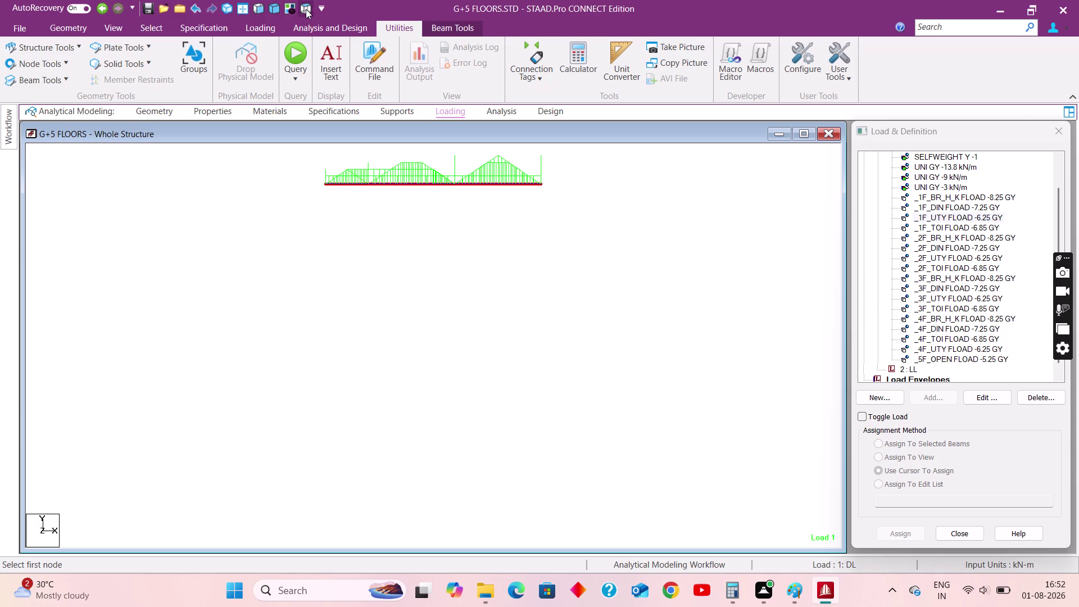
In plan view, select the four beams bounding the top-right bay.
click(673, 315)
click(541, 187)
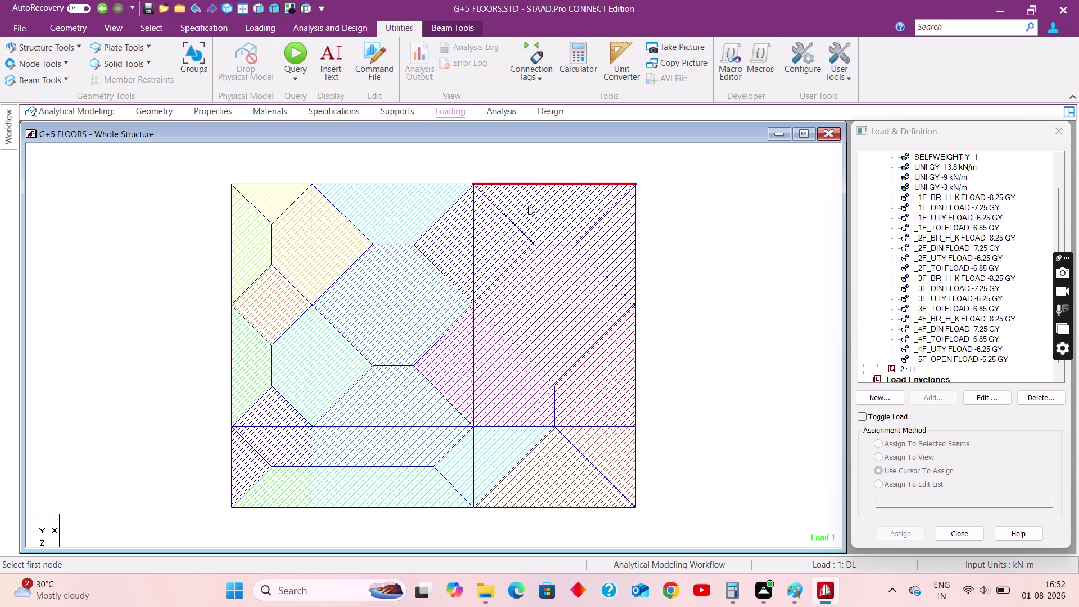
click(477, 240)
click(473, 271)
click(537, 303)
click(636, 267)
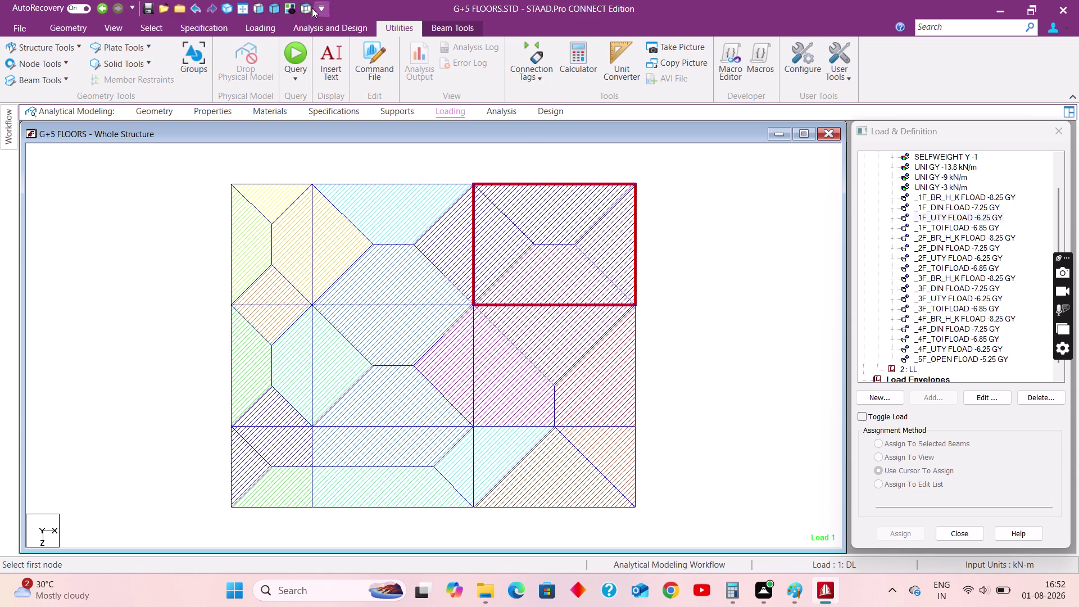
Reorient the top floor in 3D and open Utilities > Groups.
click(273, 5)
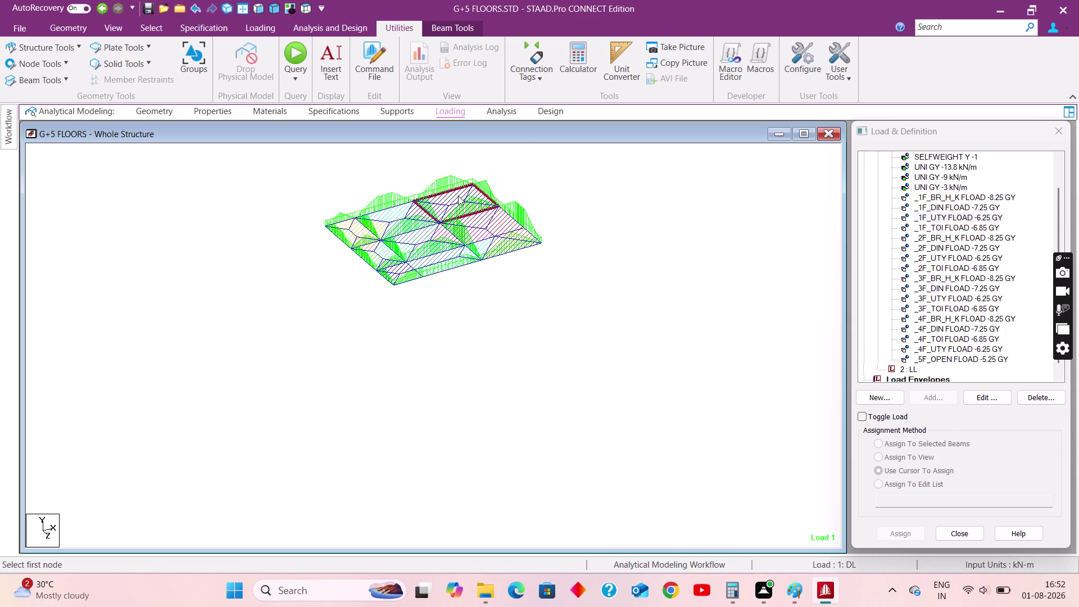
scroll(up, 3)
middle_drag(454, 179, 435, 298)
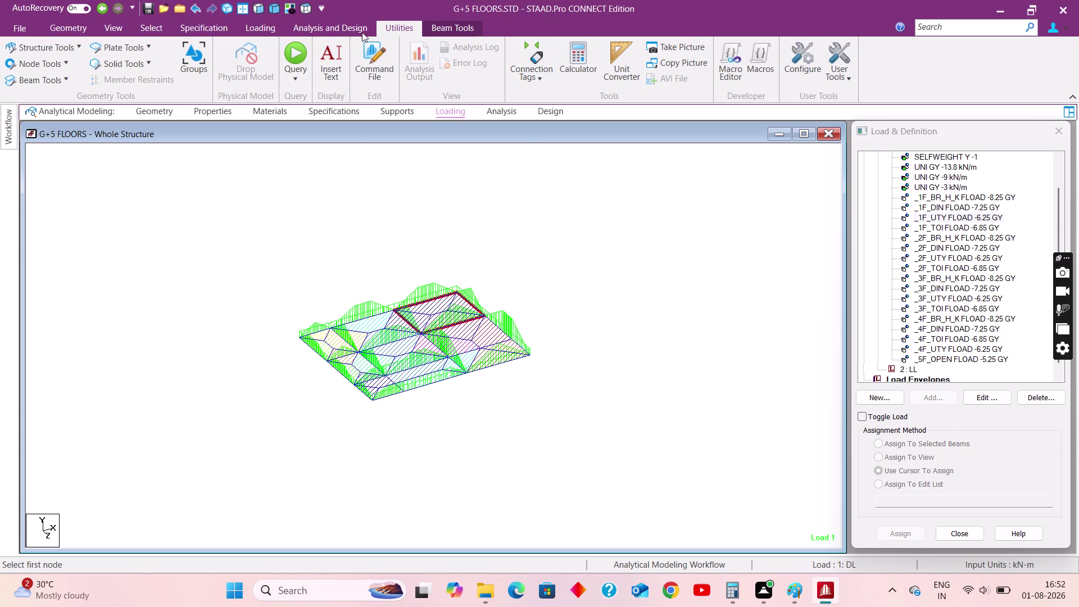
click(201, 55)
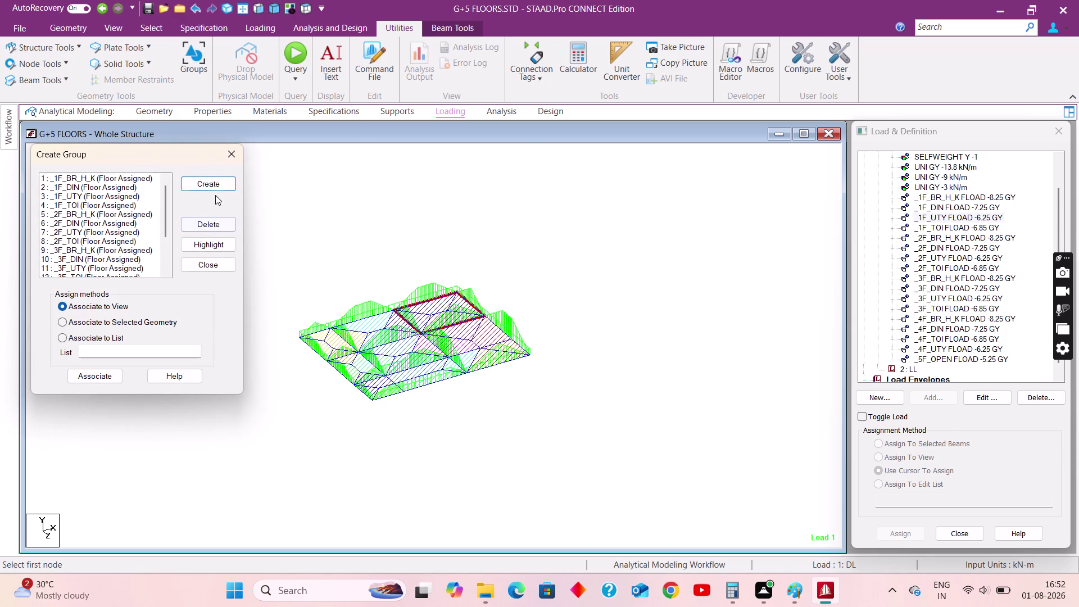
Create a new Floor-type group named 5F_WT.
click(213, 182)
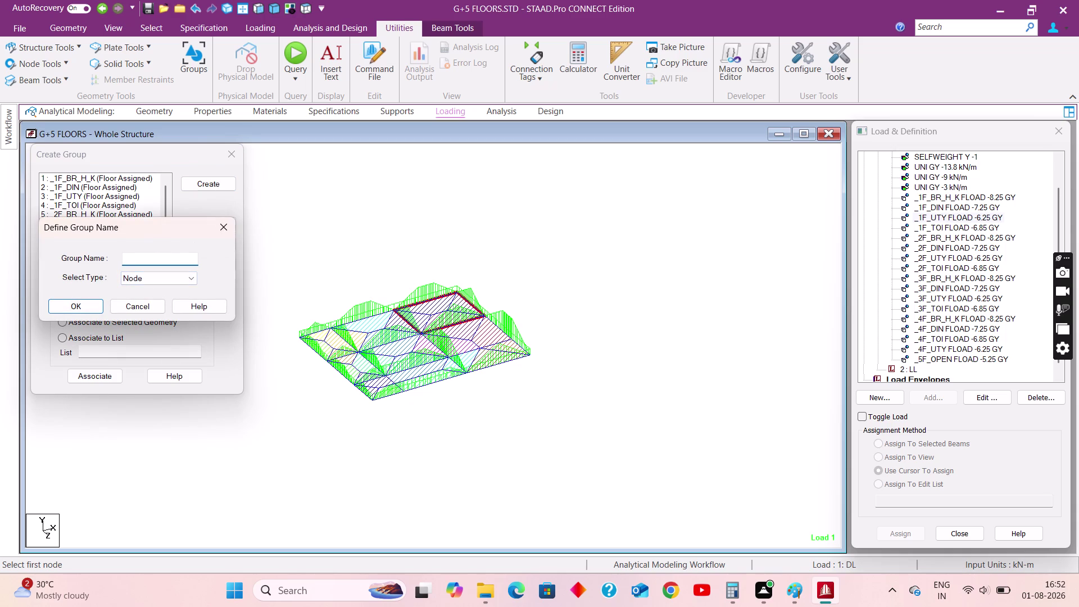
text(5f)
key(BackSpace)
key(f)
key(shift+underscore)
text(WT)
click(138, 280)
click(129, 317)
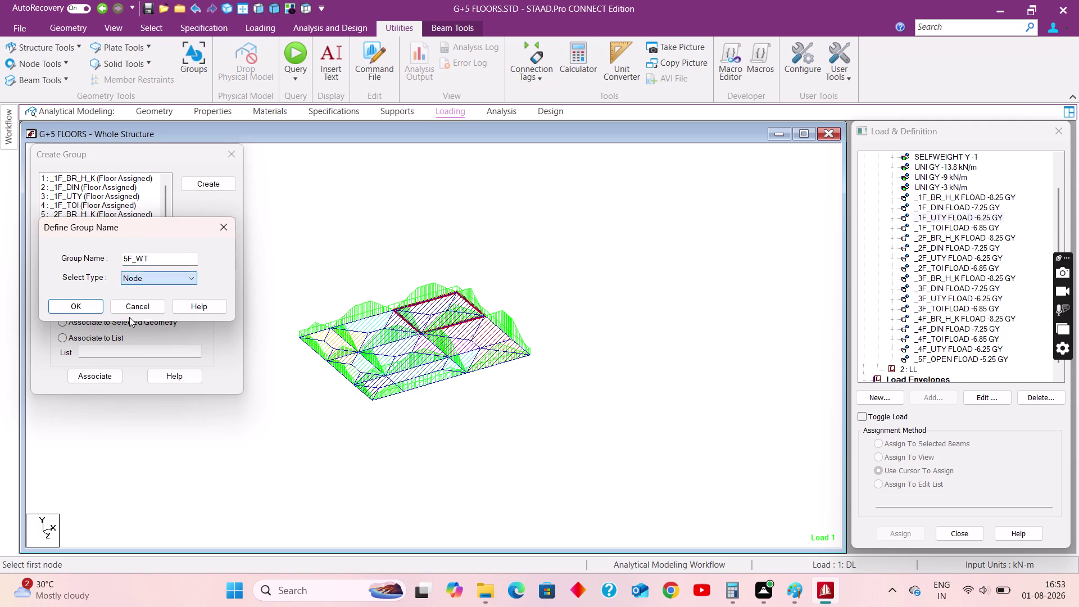
click(70, 303)
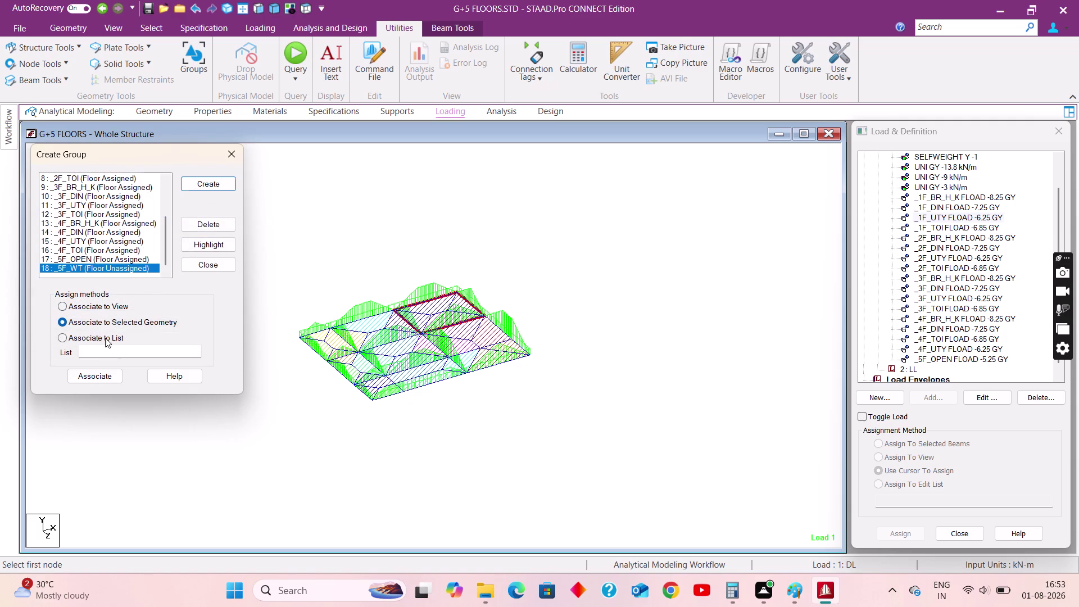
Associate the selected top-floor beams with the 5F_WT group.
click(105, 375)
click(223, 162)
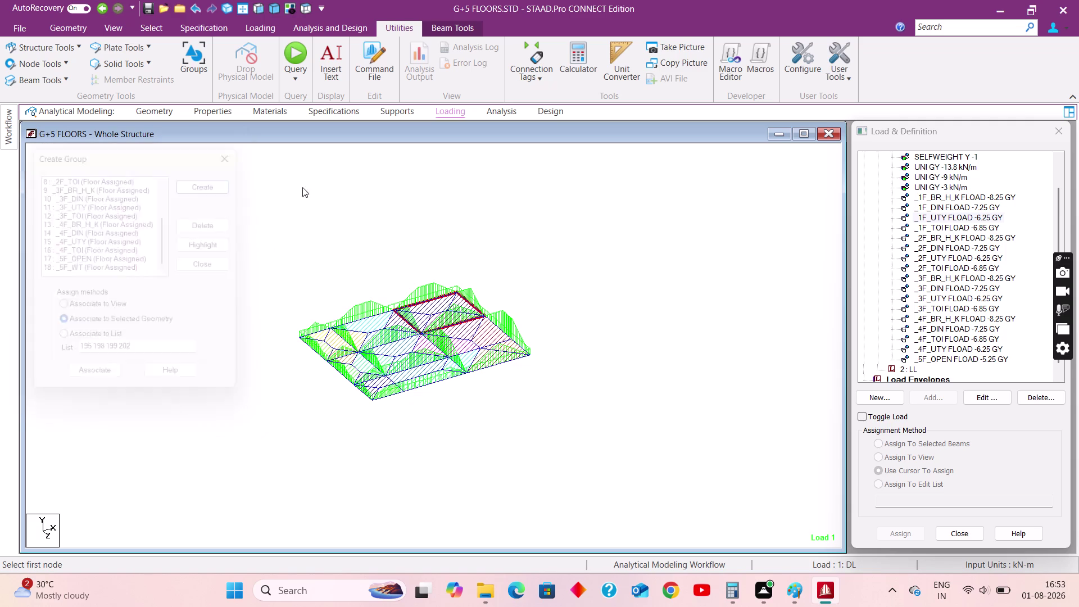
click(384, 199)
Select load case 1: DL and start adding a new load item.
scroll(up, 3)
click(910, 177)
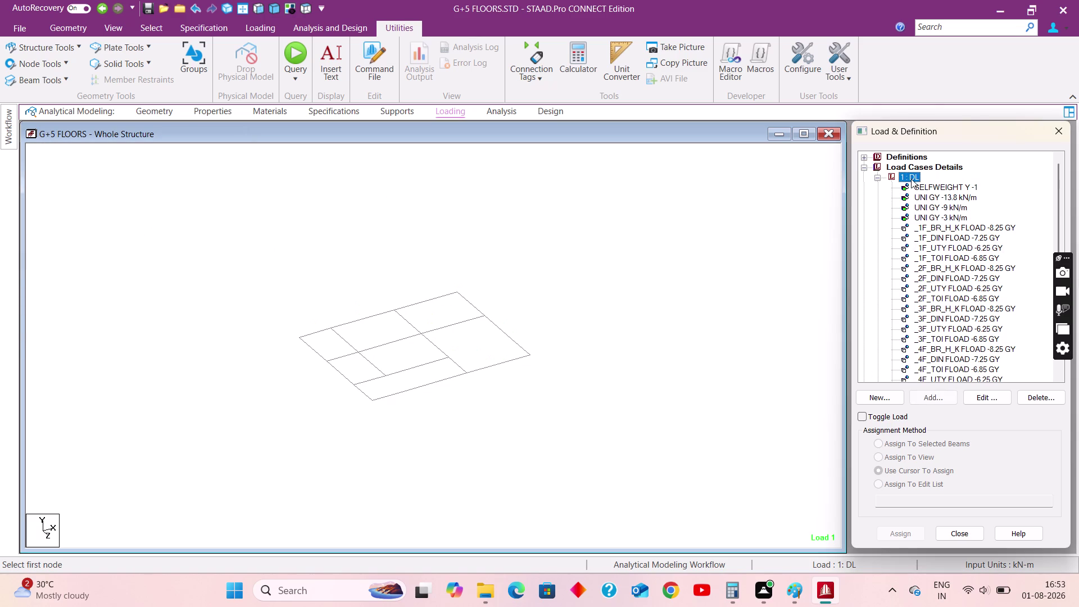
click(938, 398)
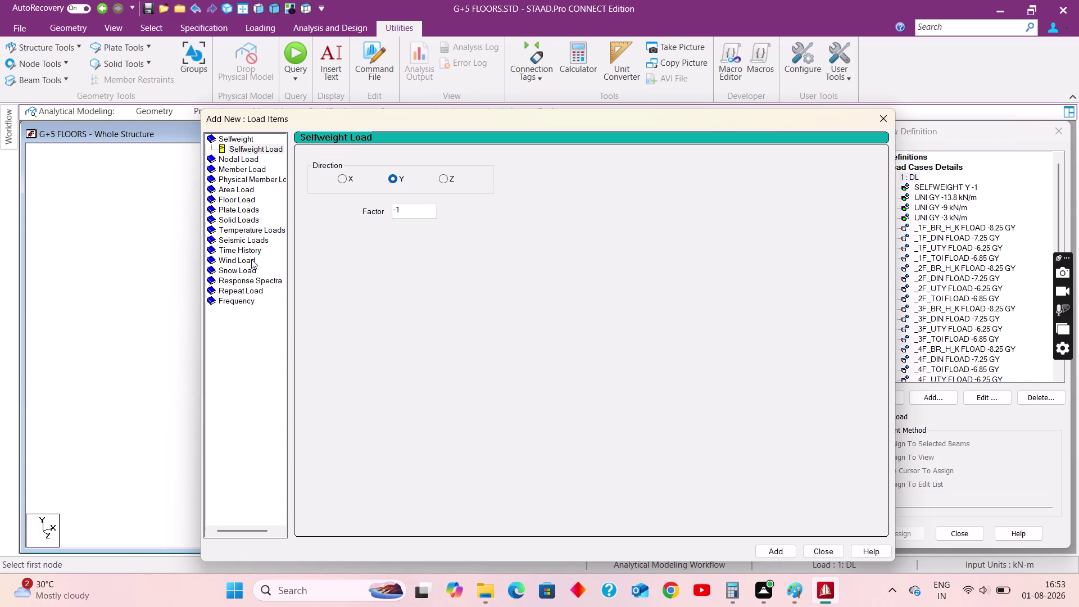
Set up a floor load applied to group 5F_WT, checking the total load in the notes.
click(226, 198)
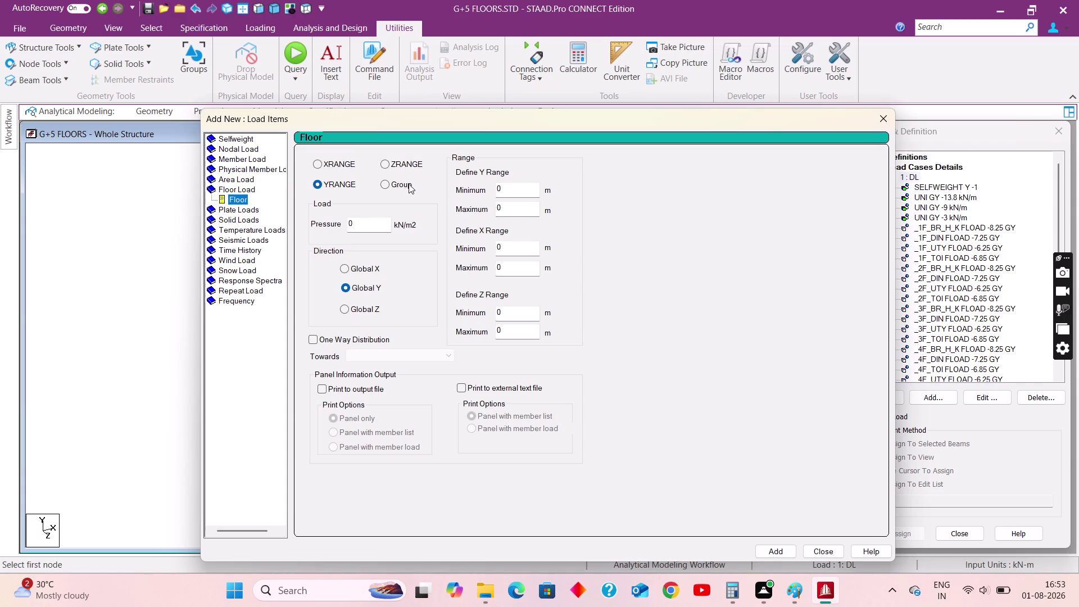
click(399, 184)
scroll(down, 3)
click(473, 320)
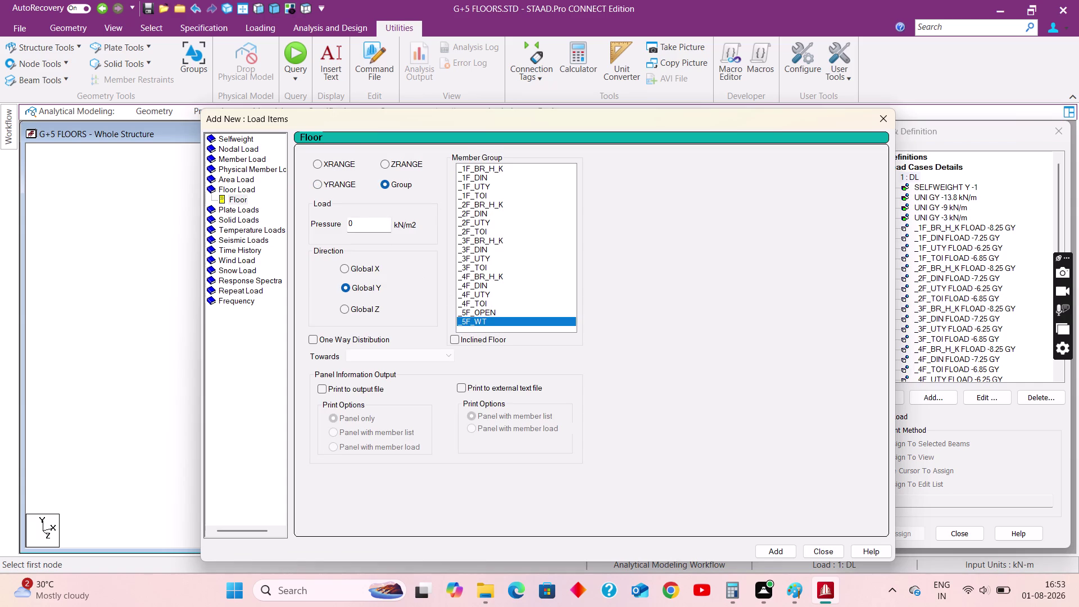
drag(376, 223, 281, 220)
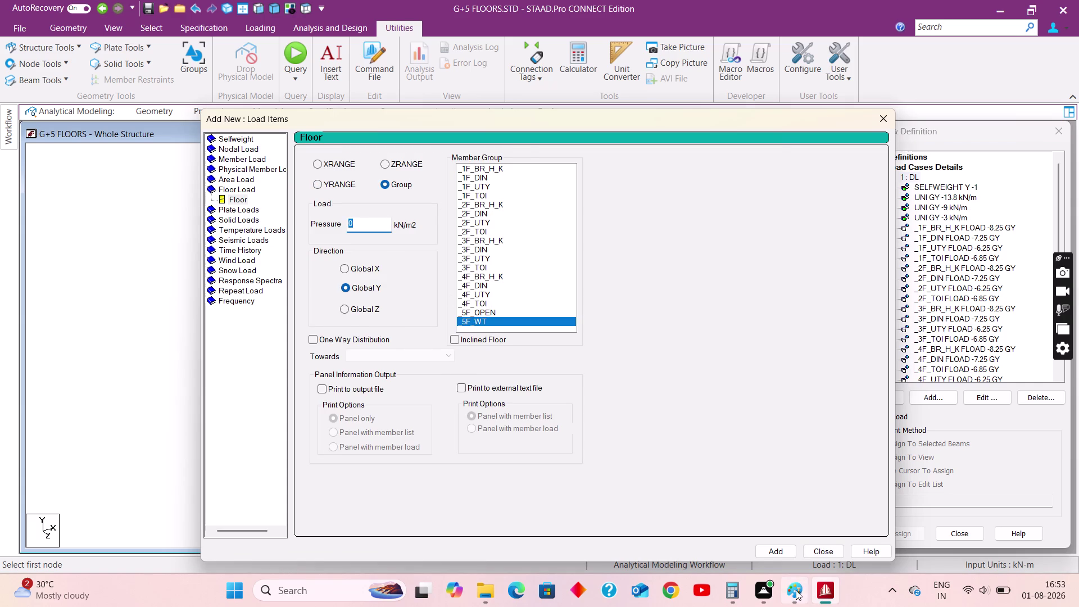
click(796, 590)
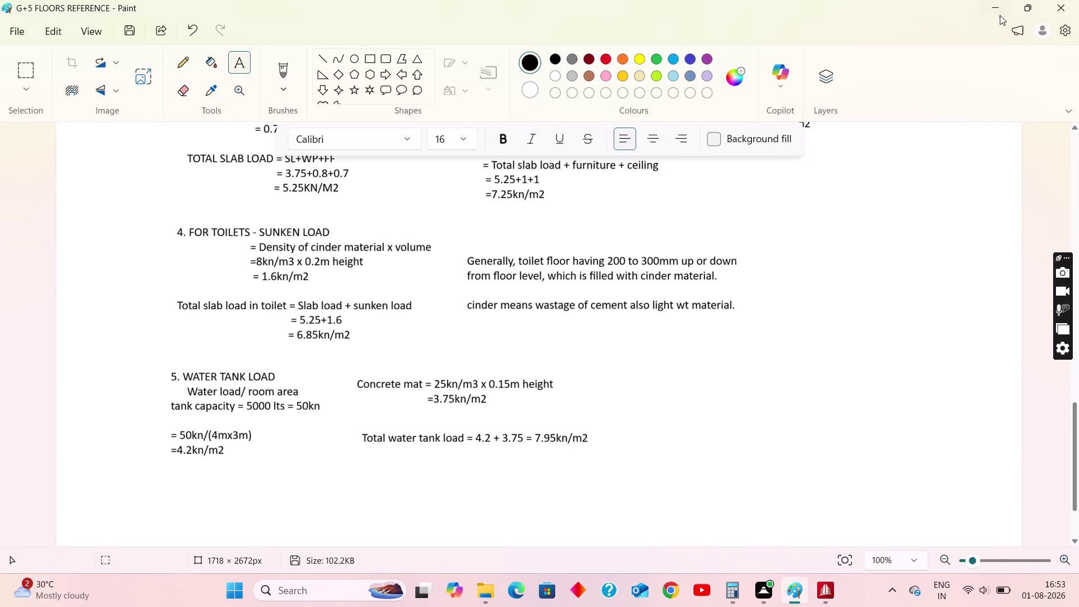
click(999, 10)
Enter a -7.95 kN/m2 pressure, add the load to DL, and close the dialog.
text(-)
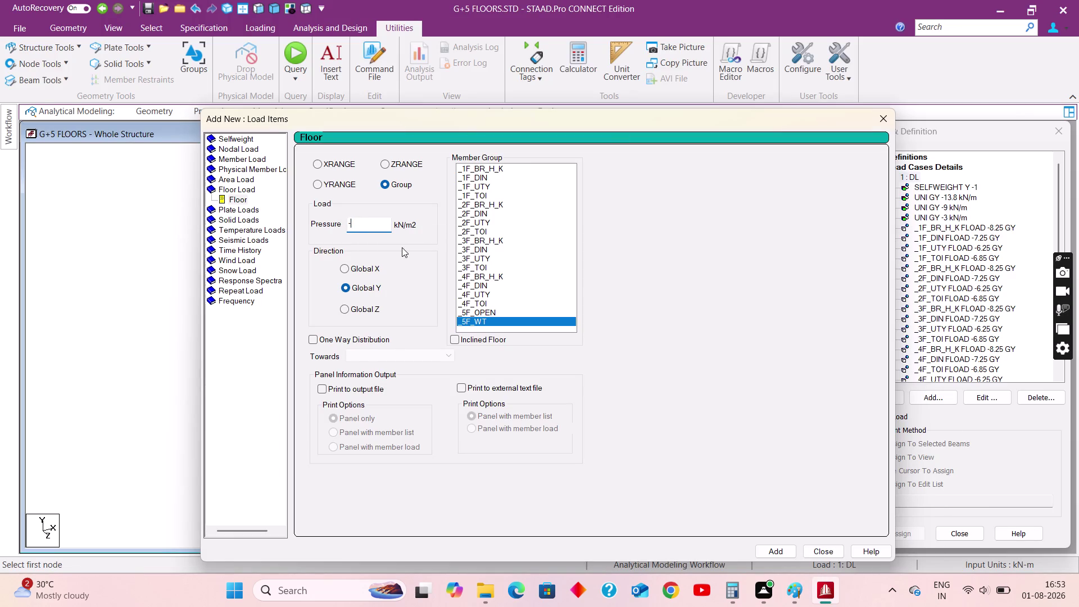
text(7.95)
text(K)
key(BackSpace)
click(771, 552)
click(816, 555)
click(966, 356)
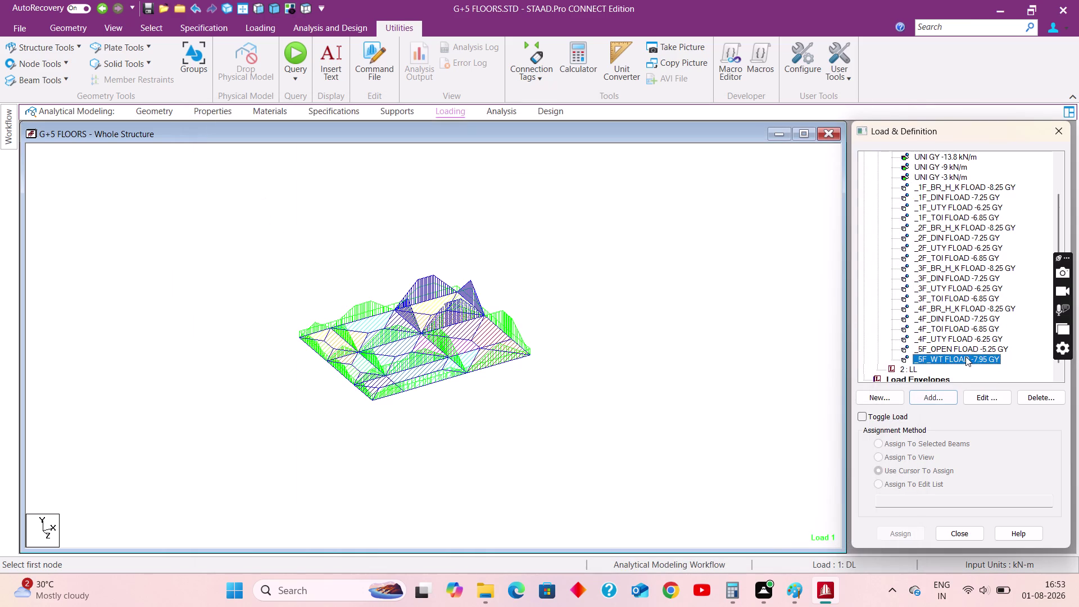
Deselect the water tank load and review DL floor loads across the full G+5 frame.
click(535, 281)
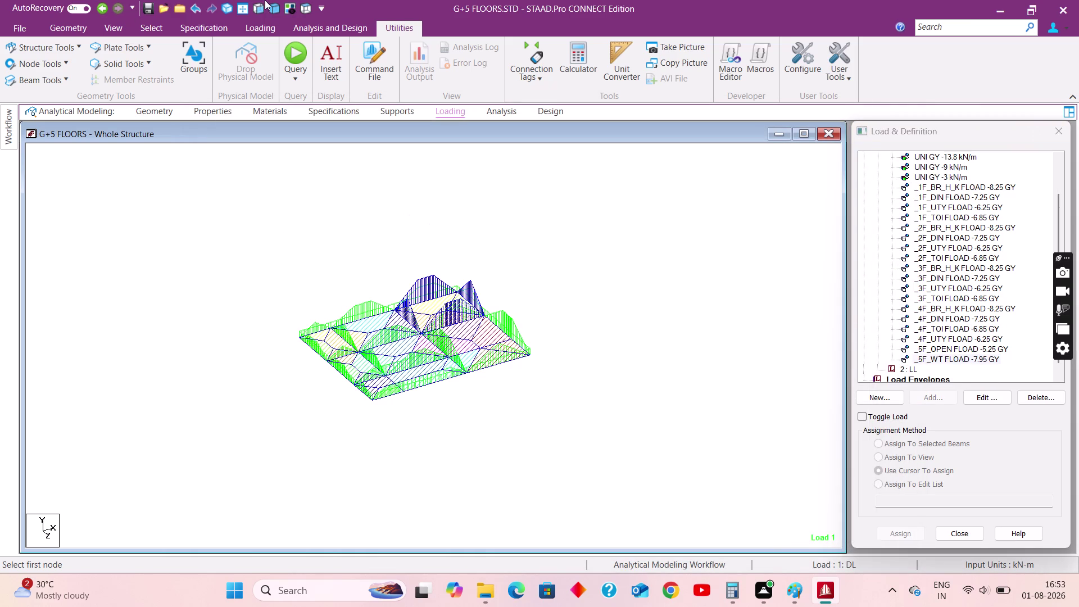
click(238, 7)
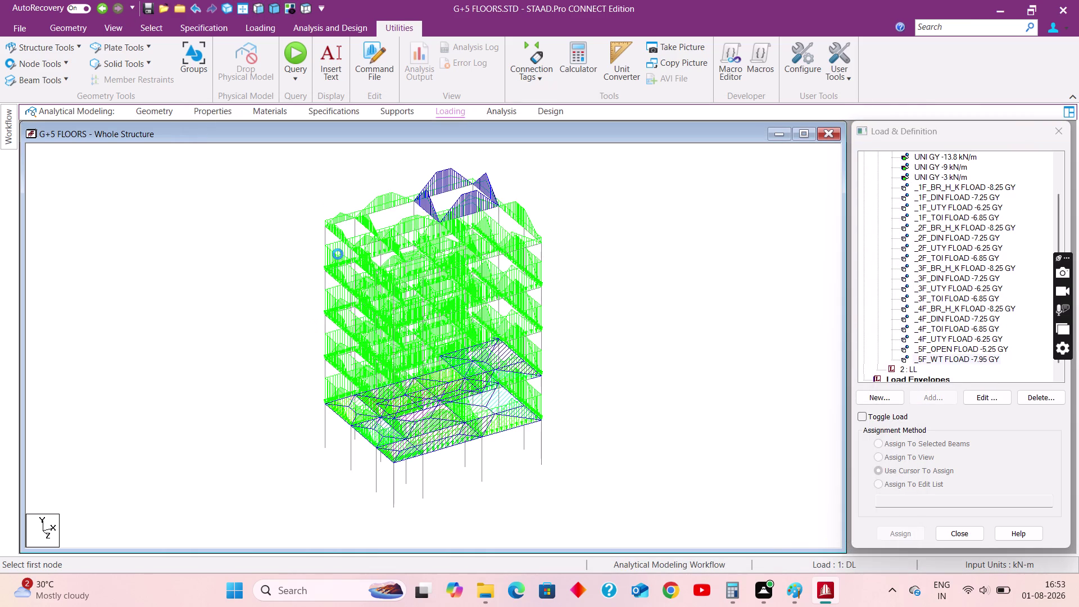
click(616, 321)
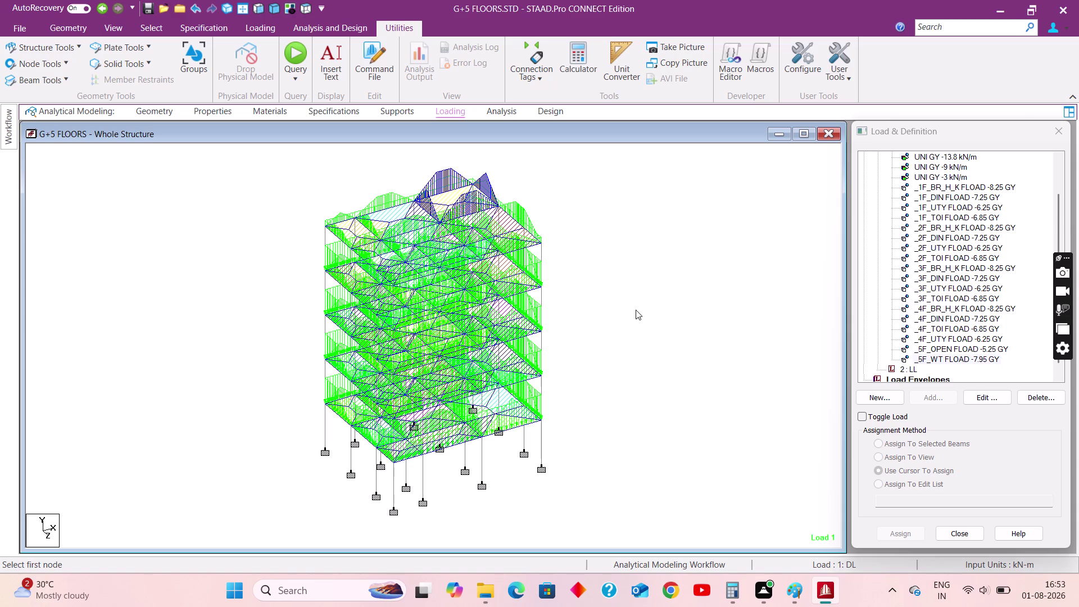
click(637, 307)
click(793, 594)
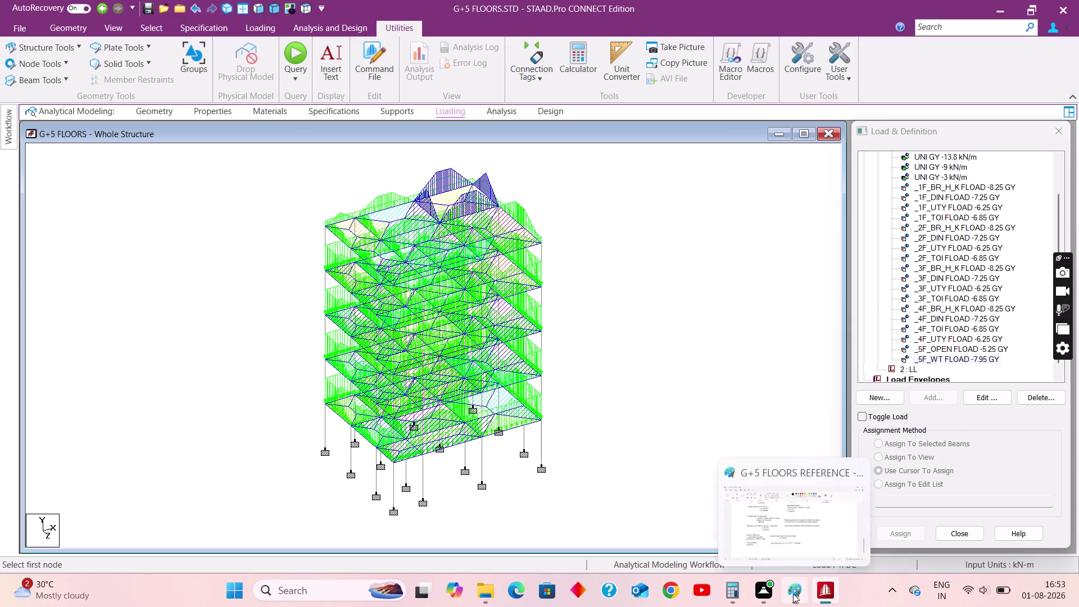
Scroll past the water tank load notes and draw a new text box beneath them.
scroll(down, 3)
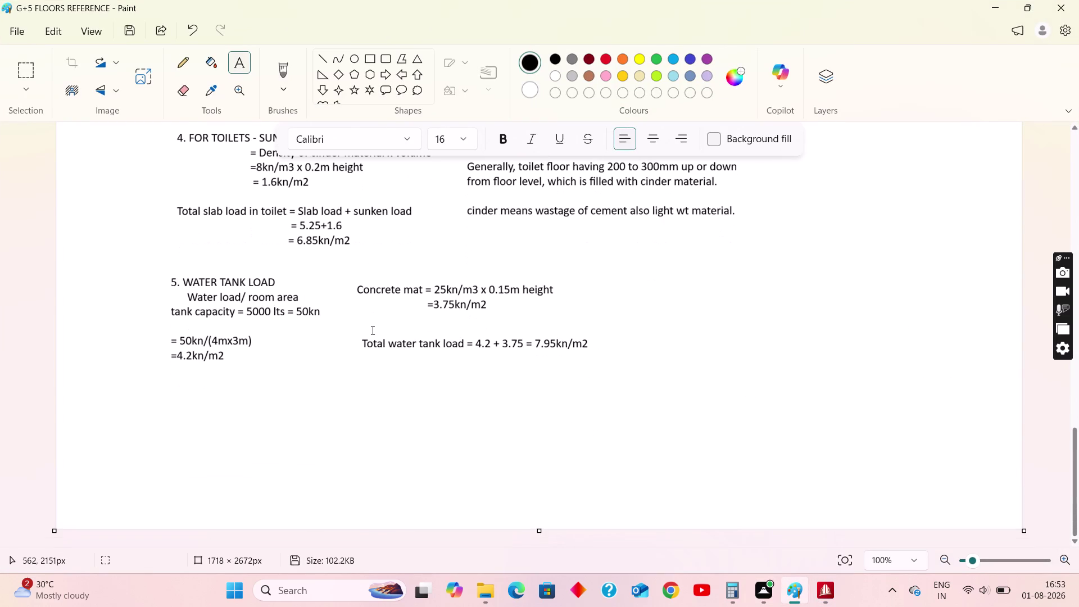
scroll(up, 3)
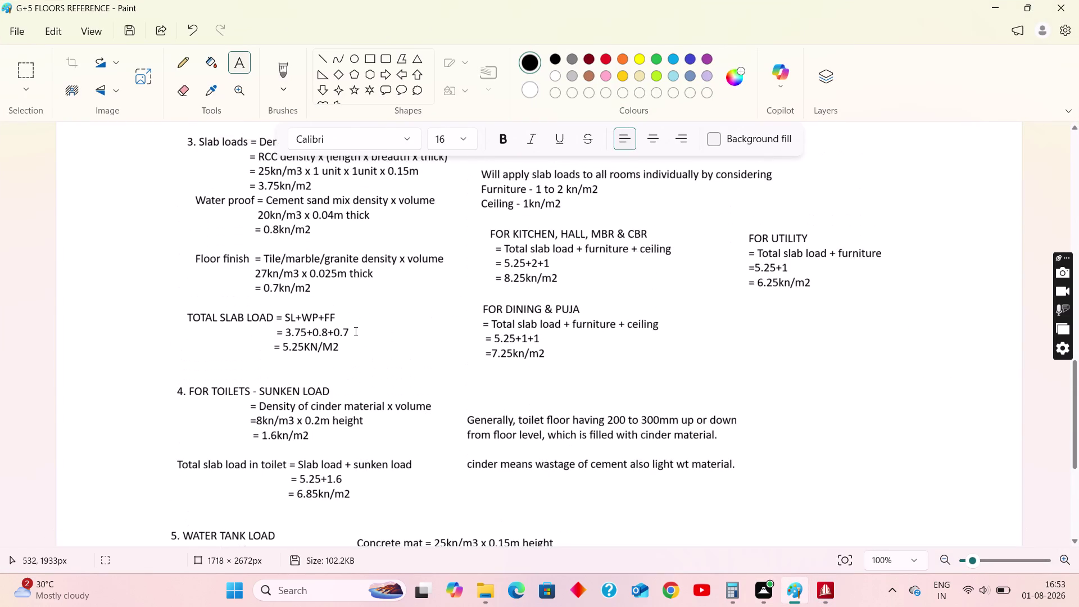
scroll(down, 3)
scroll(down, 3)
scroll(down, 3)
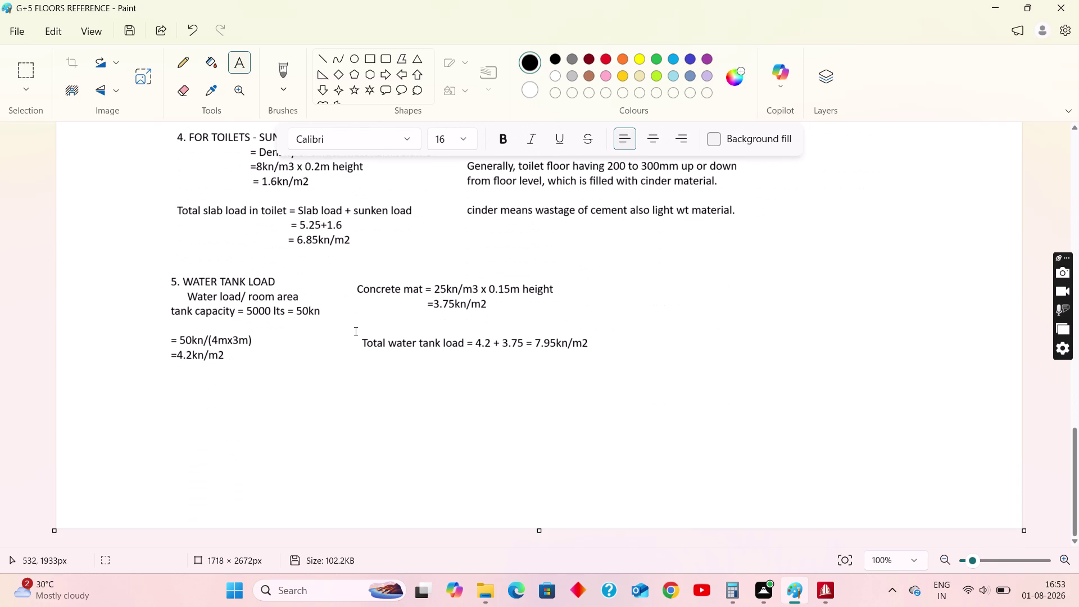
click(244, 61)
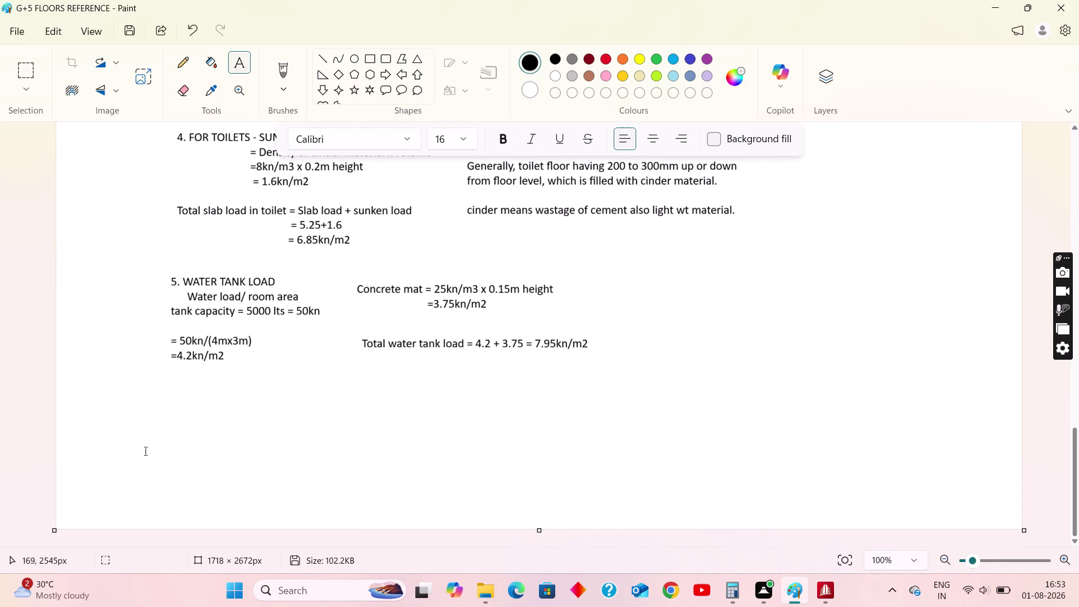
drag(161, 391, 673, 480)
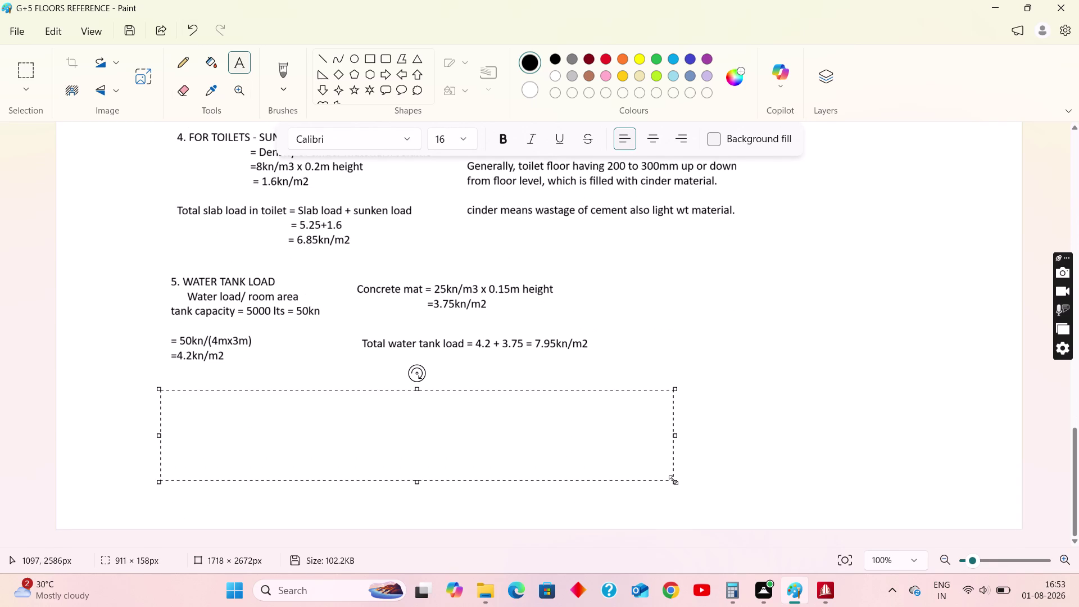
Type the heading '6. slab projection with parapet wall' and resize the text box.
text(6.)
key(space)
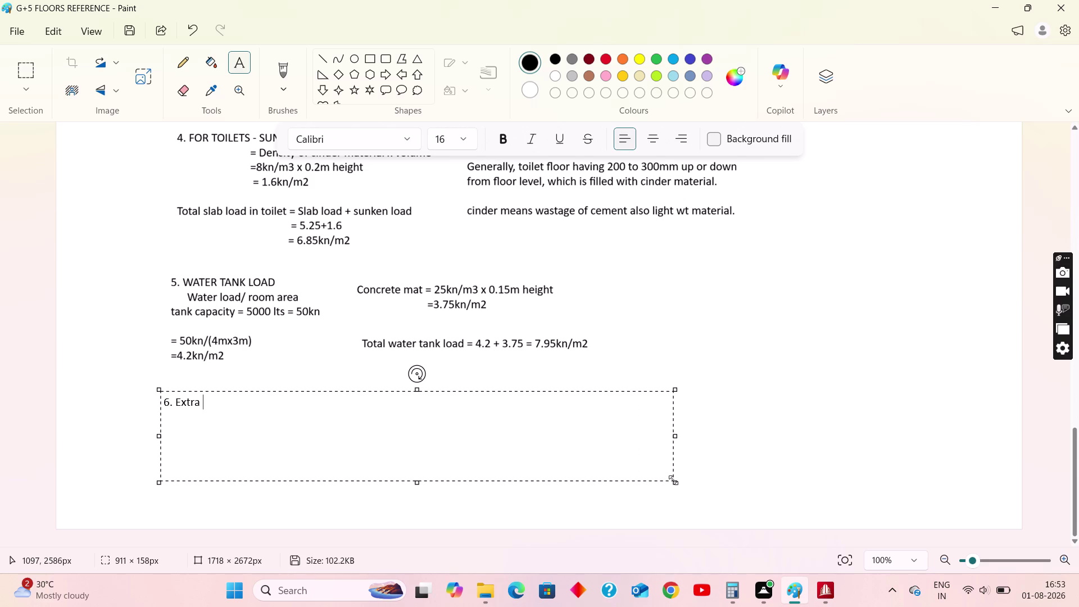
text(slab)
key(space)
text(projecti)
text(on with)
key(space)
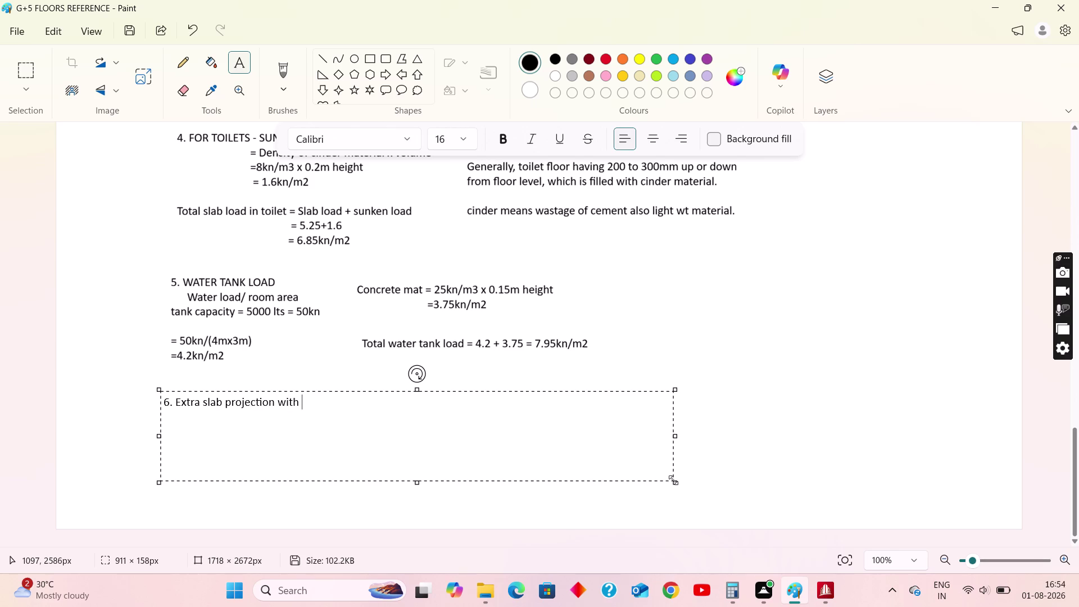
text(parape)
text(t wall)
drag(676, 482, 485, 433)
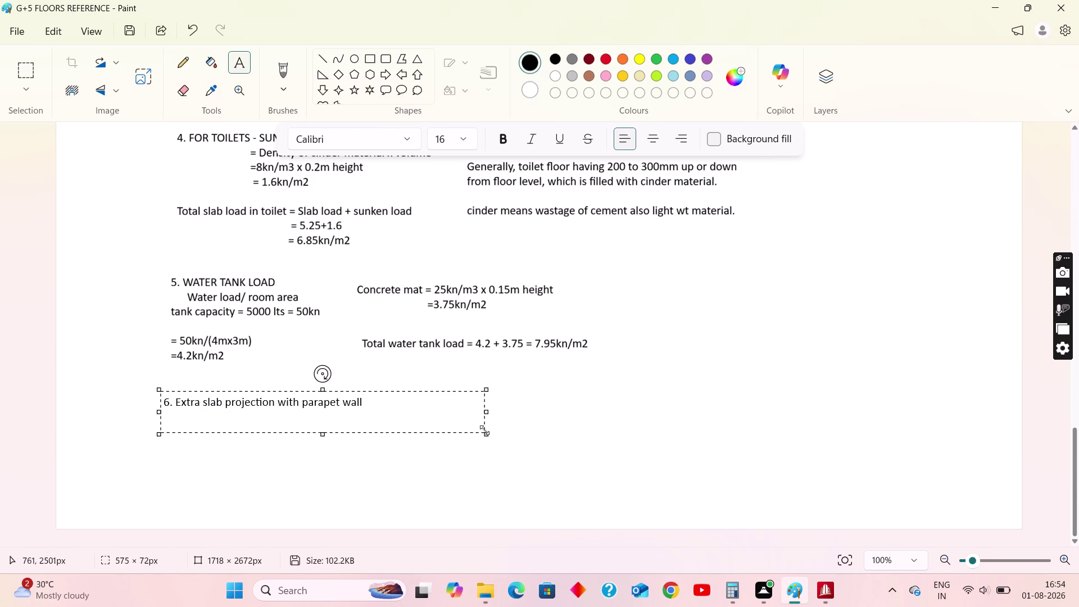
drag(484, 433, 592, 512)
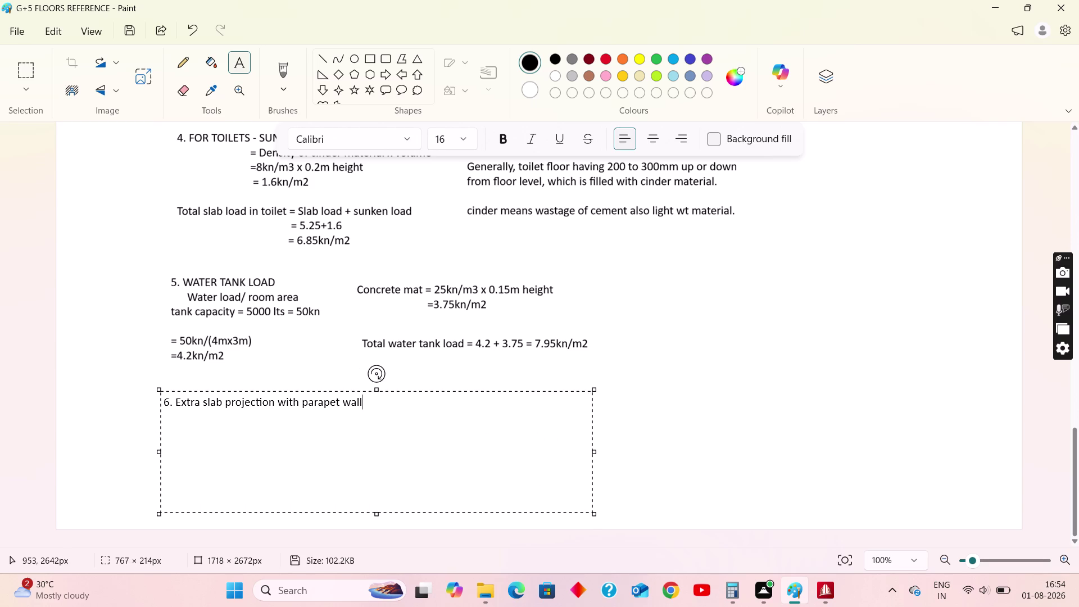
Add an indented line below reading 'for slab = WL = '.
key(Return)
key(space)
key(space)
key(space)
key(space)
key(space)
key(space)
text(fo)
text(r slab)
key(space)
text(=)
key(space)
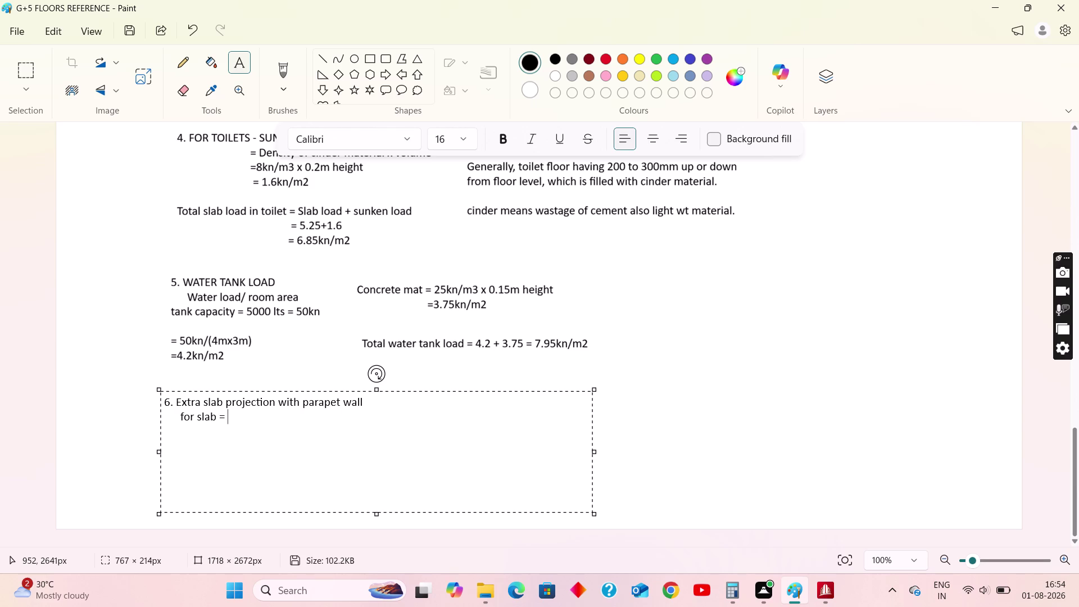
key(w)
key(BackSpace)
text(W)
text(L)
key(space)
text(=)
key(space)
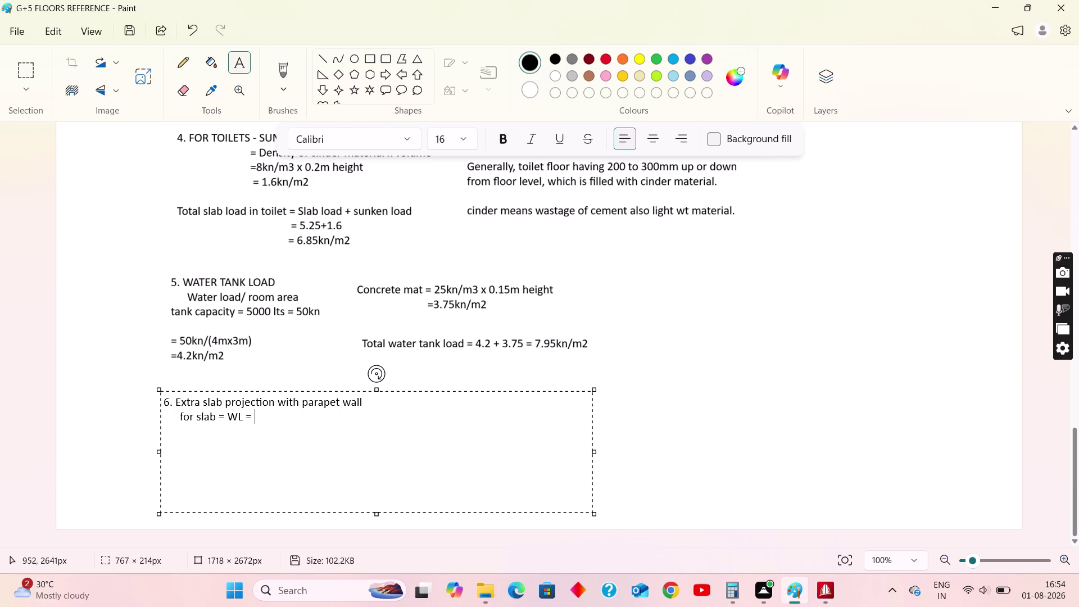
Append '5.25x' to the slab line, scrolling up to check the 5.25 kN/m2 slab load and back.
text(5.25)
key(x)
scroll(up, 3)
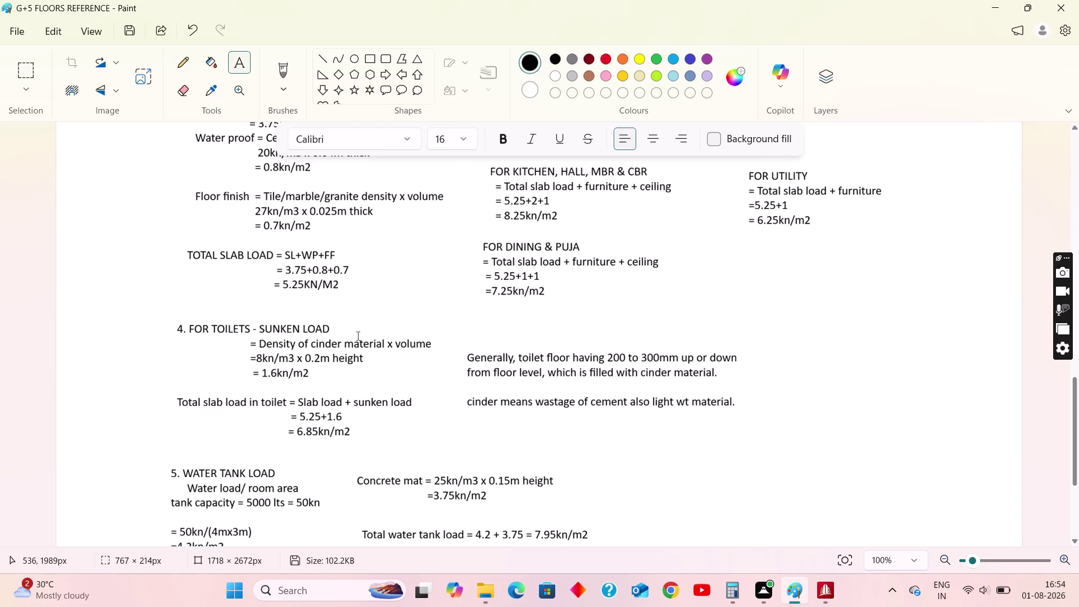
scroll(up, 3)
scroll(up, 3)
scroll(up, 3)
scroll(up, 3)
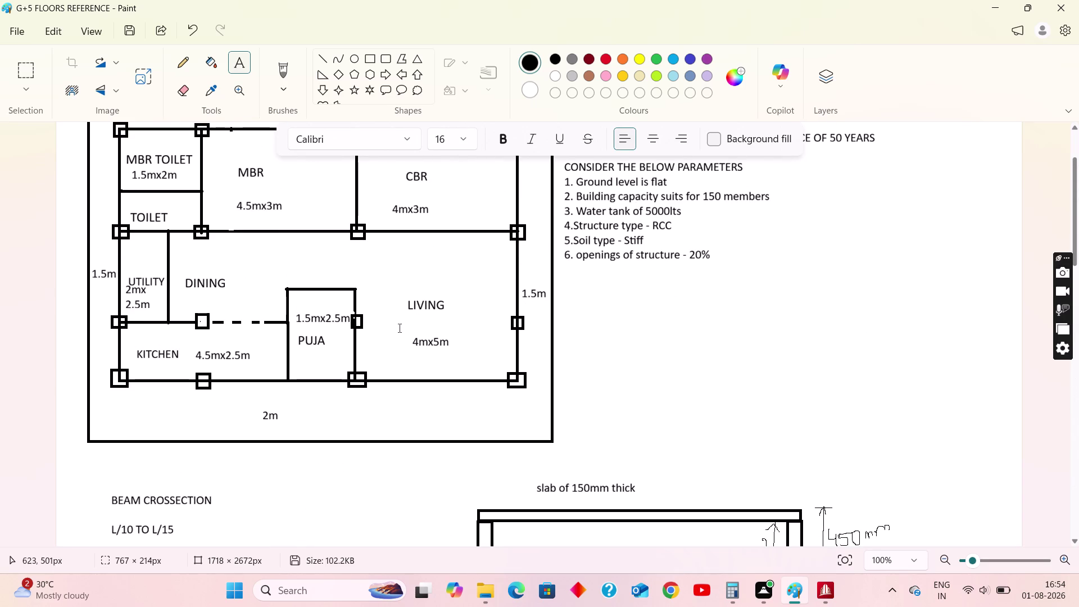
scroll(up, 3)
scroll(down, 3)
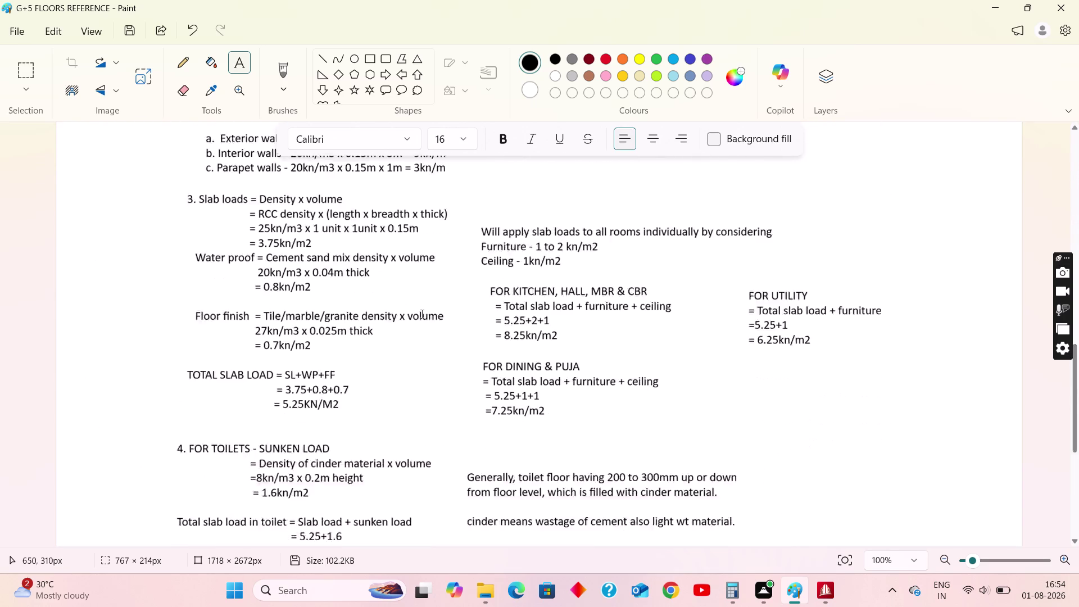
scroll(down, 3)
Finish typing 1.5M, then insert 'Slab load x length' before the 5.25 value.
text(1)
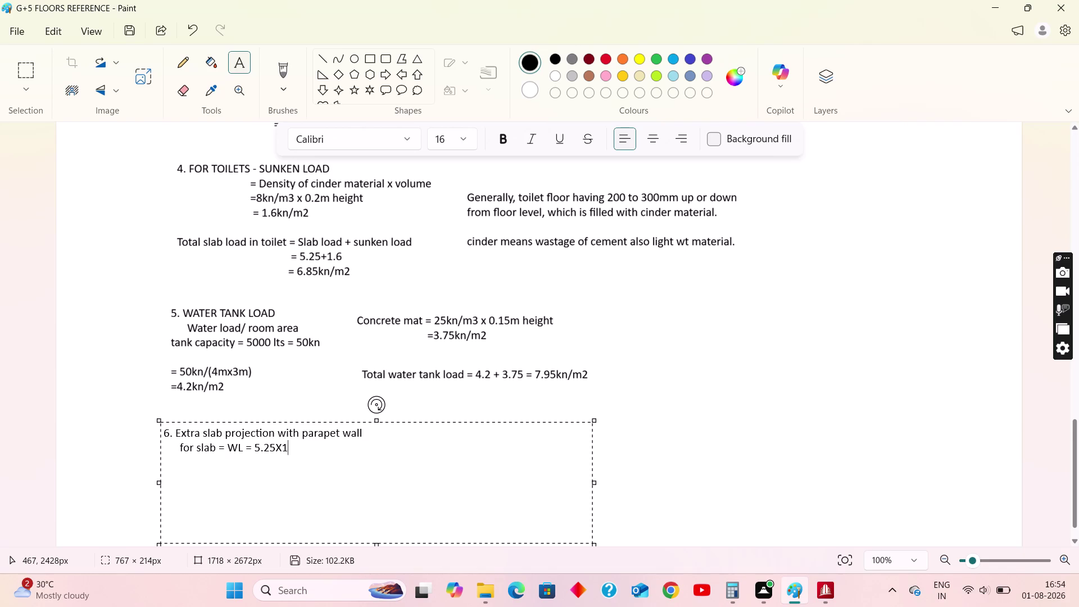
text(.5M)
click(254, 447)
text(SLA)
key(BackSpace)
key(BackSpace)
text(la)
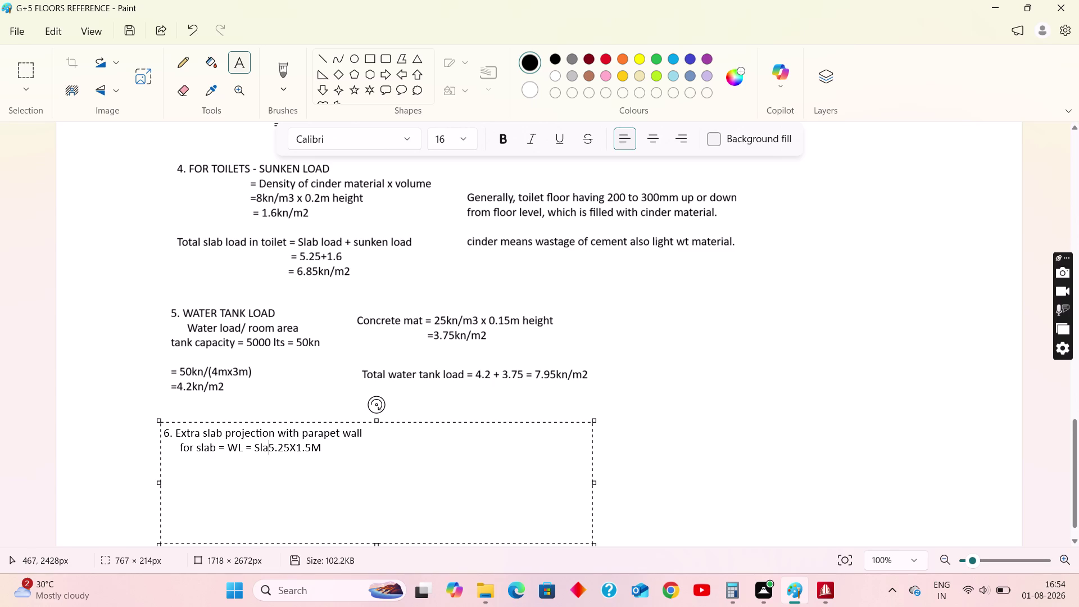
text(b)
key(space)
text(load)
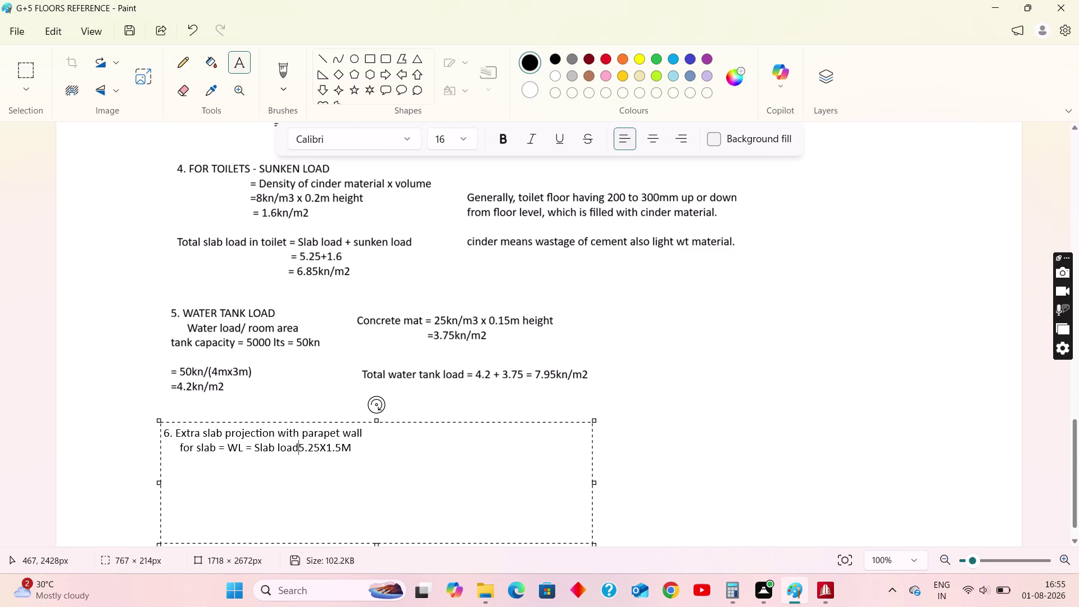
key(space)
text(x l)
text(ength)
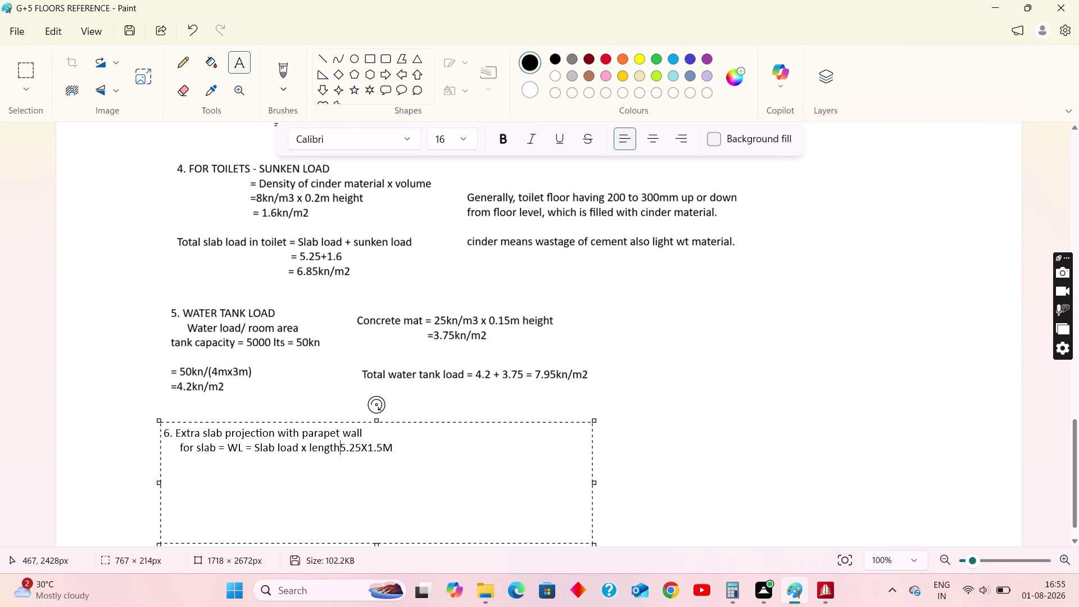
Move the 5.25X1.5M figures onto their own indented line, prefixed with '='.
key(Return)
key(space)
key(space)
key(space)
key(space)
key(space)
key(space)
key(space)
key(space)
key(space)
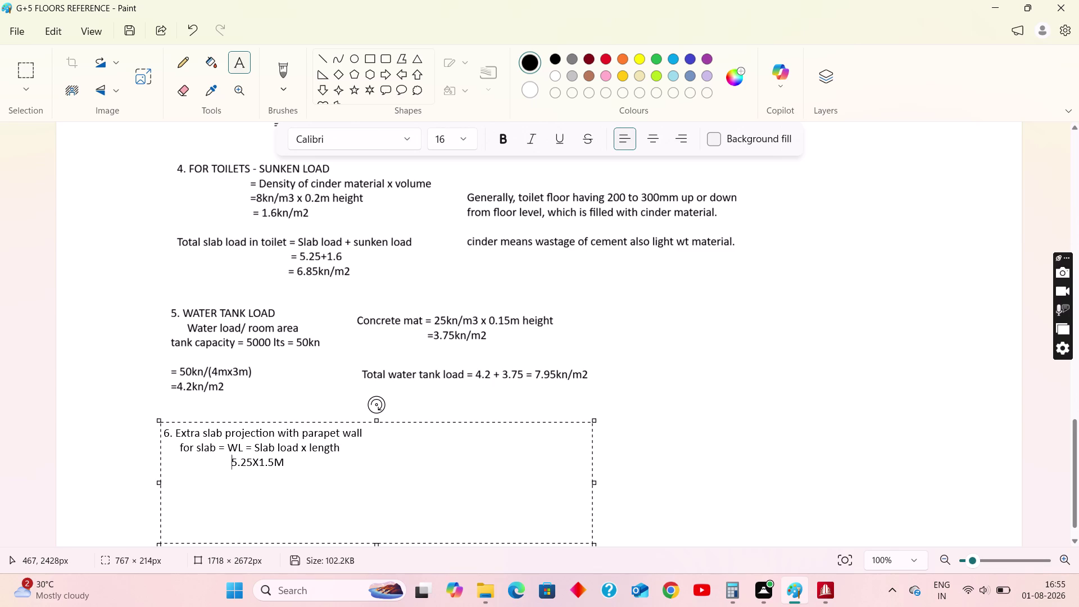
key(space)
key(space)
key(space)
key(space)
text(=)
key(space)
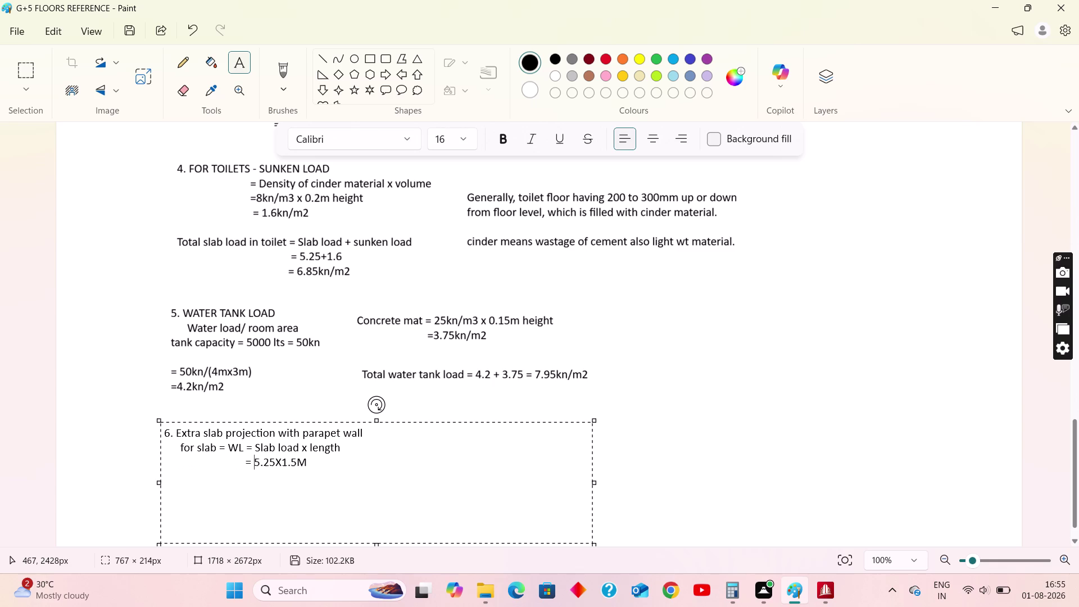
key(space)
Add the kn/m2 unit right after the 5.25 value.
click(322, 462)
click(278, 460)
text(kn/)
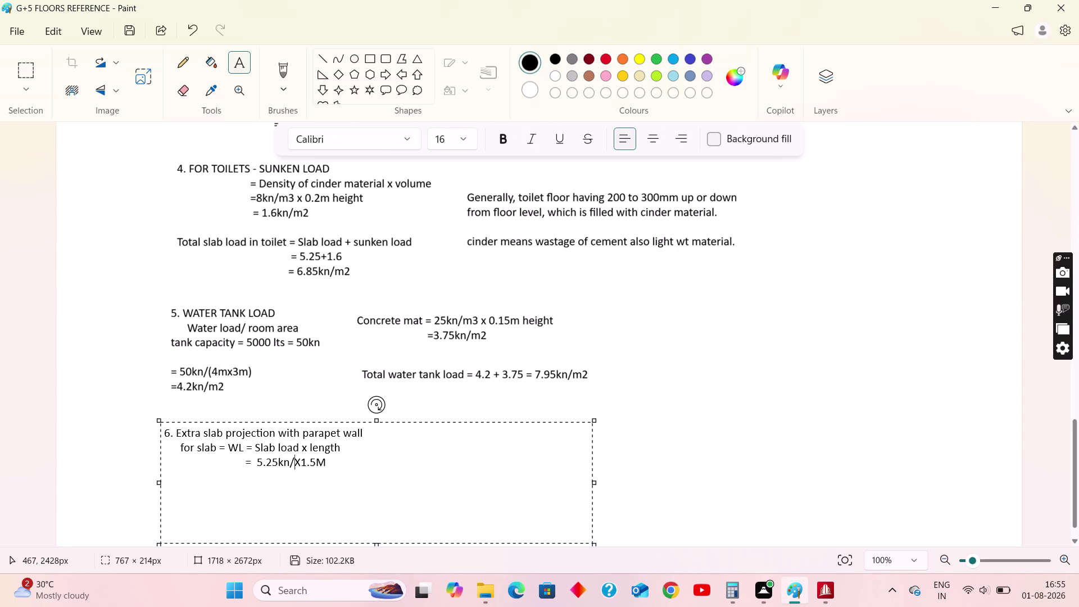
text(m)
key(2)
Start a new result line below the figures, beginning with '='.
click(345, 454)
click(351, 464)
key(Return)
key(space)
key(space)
key(space)
key(BackSpace)
key(BackSpace)
key(BackSpace)
key(BackSpace)
key(equal)
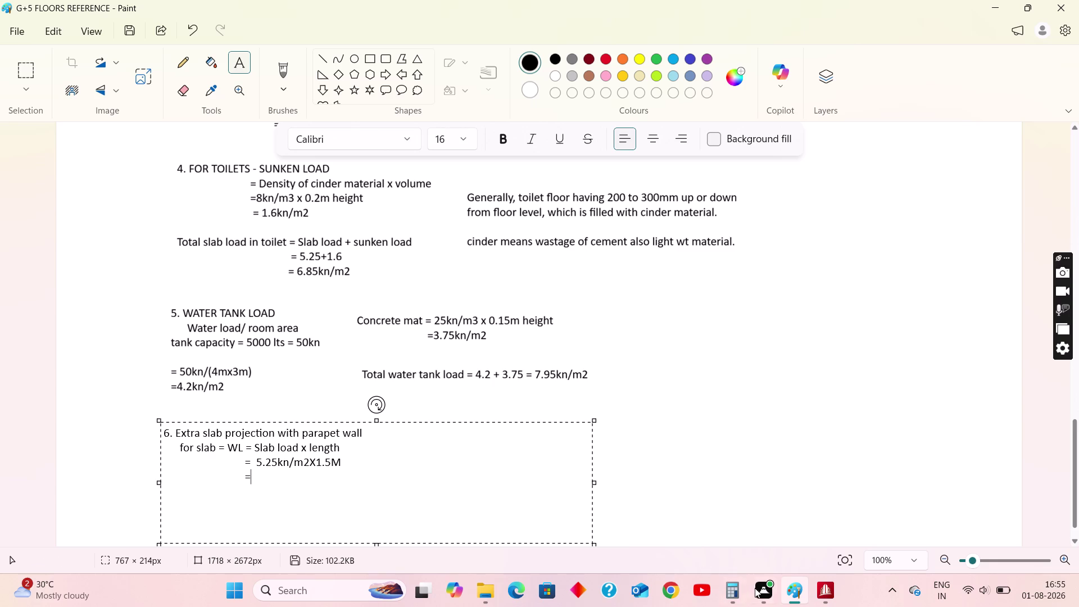
Multiply 5.25 by 1.5 in Calculator to get 7.875, then close it.
click(729, 585)
click(879, 369)
click(880, 365)
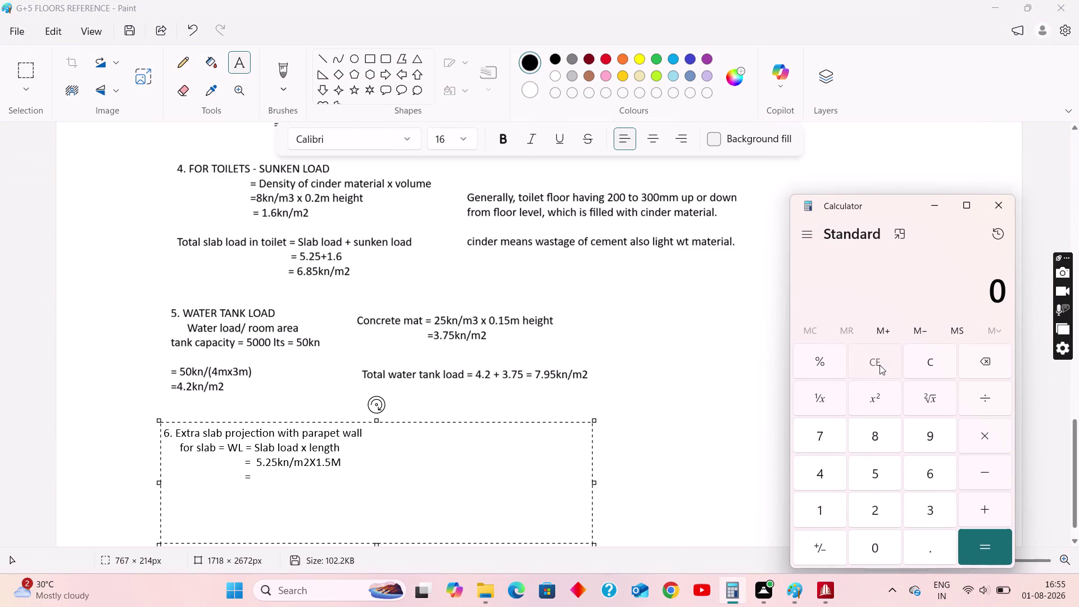
click(883, 479)
click(929, 545)
click(872, 508)
click(873, 472)
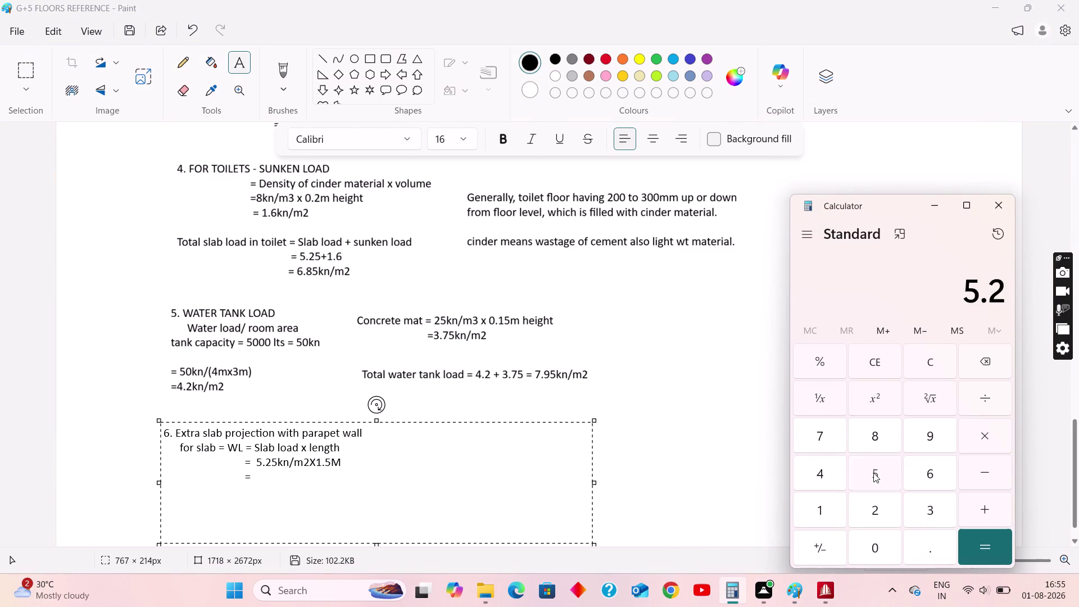
click(976, 435)
click(827, 508)
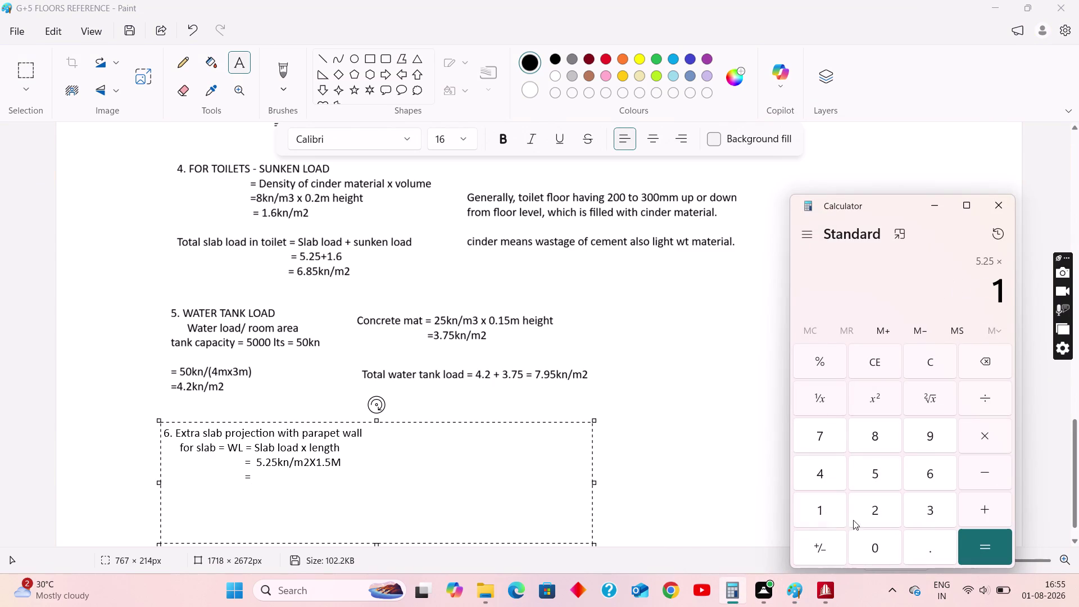
click(920, 541)
click(876, 475)
click(981, 535)
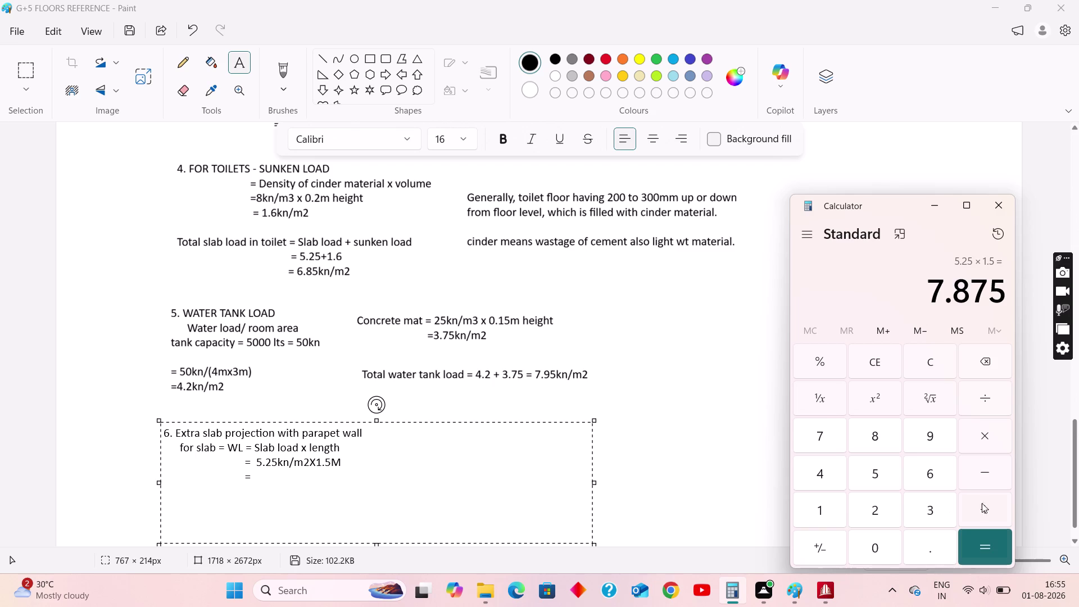
click(933, 207)
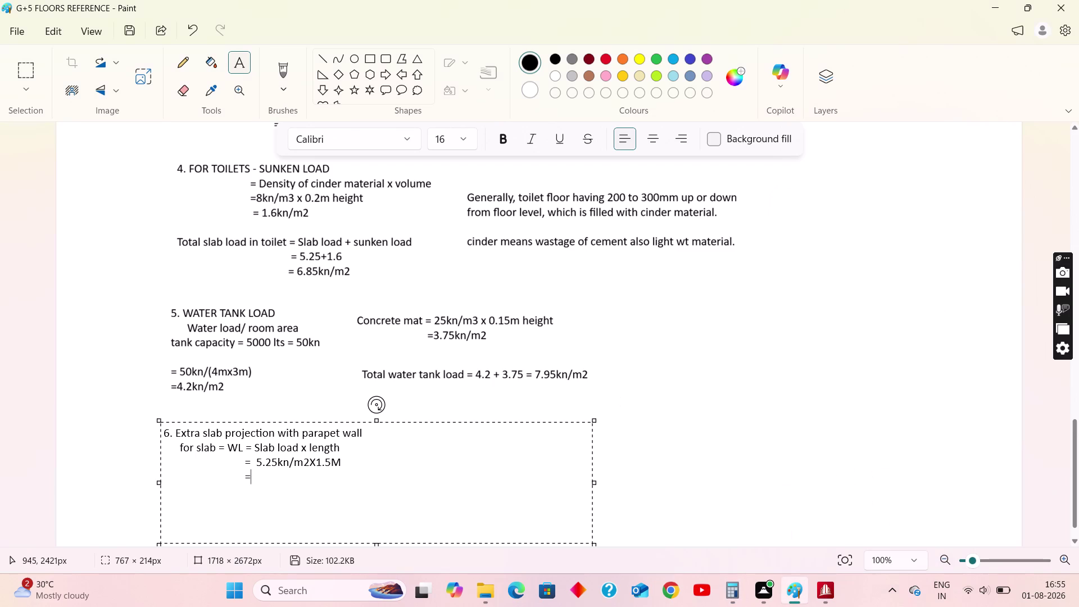
Enter the rounded result 7.9 after the equals sign on item 6's result line.
text(7.)
key(9)
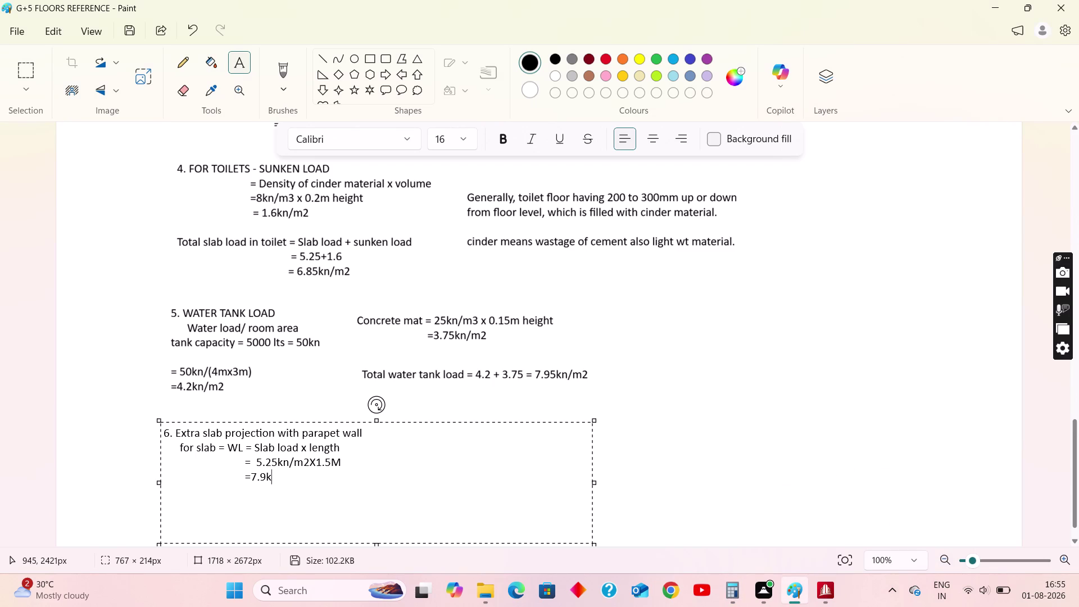